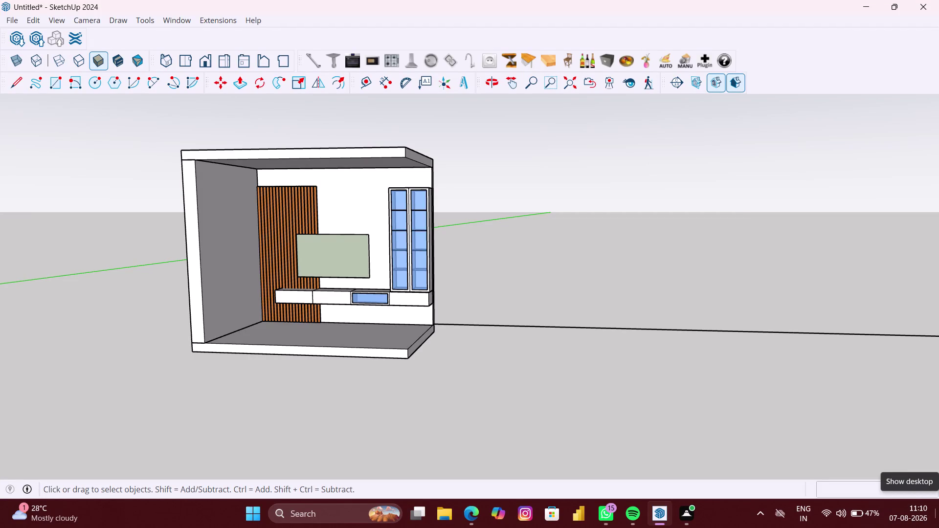
Zoom and orbit the room to face the TV wall up close.
scroll(up, 3)
scroll(up, 3)
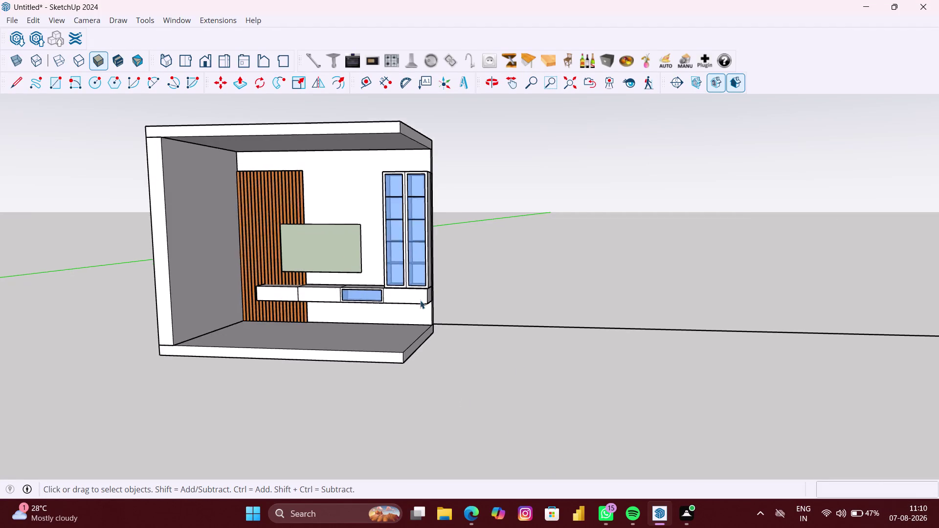
scroll(up, 3)
middle_drag(273, 263, 333, 310)
scroll(up, 3)
middle_drag(273, 186, 271, 172)
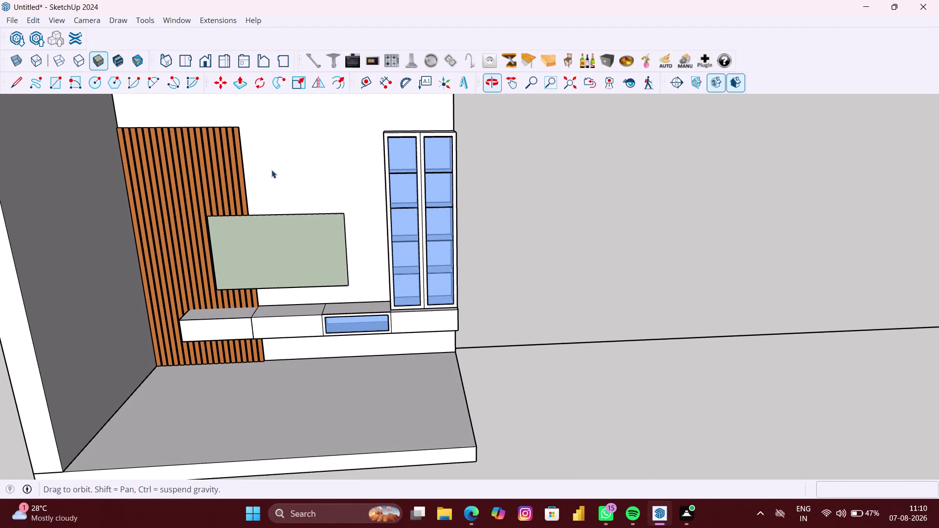
middle_drag(272, 172, 271, 171)
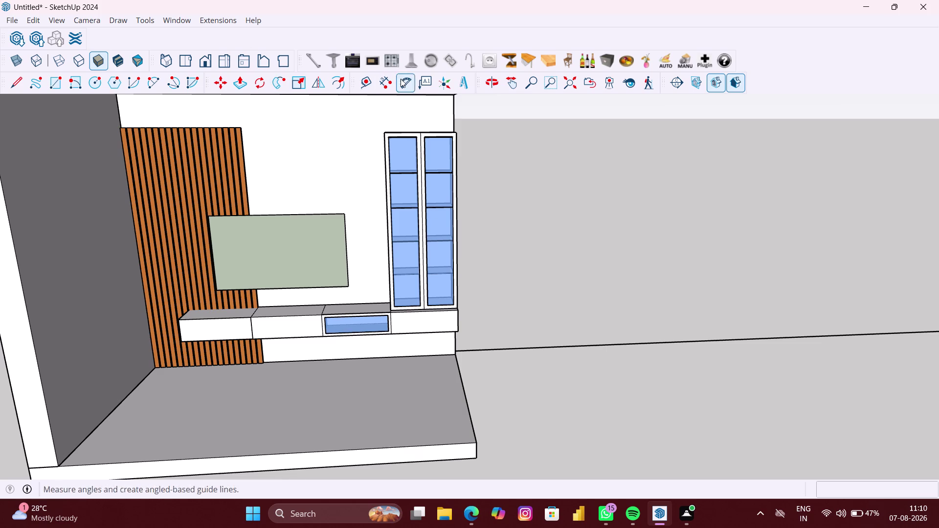
Start a Tape Measure guide from the slat panel's top edge, then cancel it.
click(360, 83)
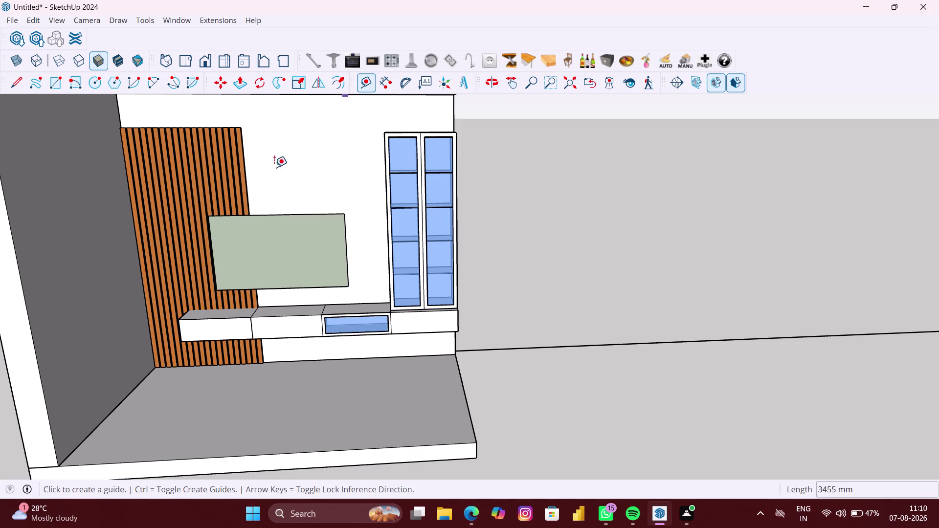
scroll(up, 3)
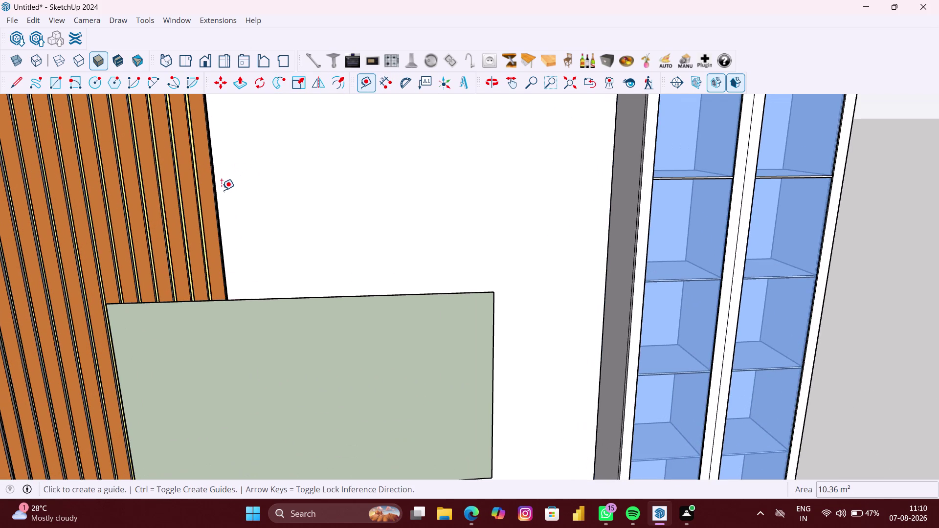
scroll(up, 3)
middle_drag(219, 192, 240, 198)
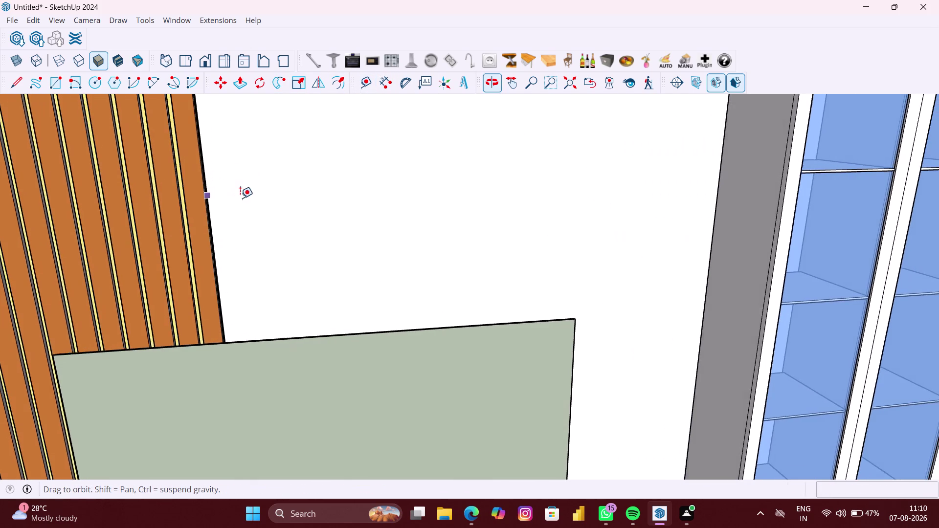
scroll(up, 3)
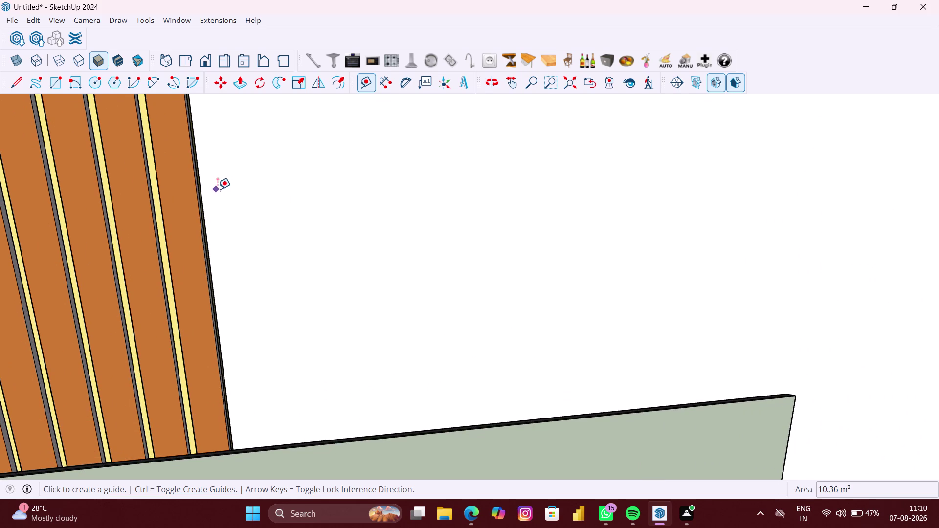
click(223, 190)
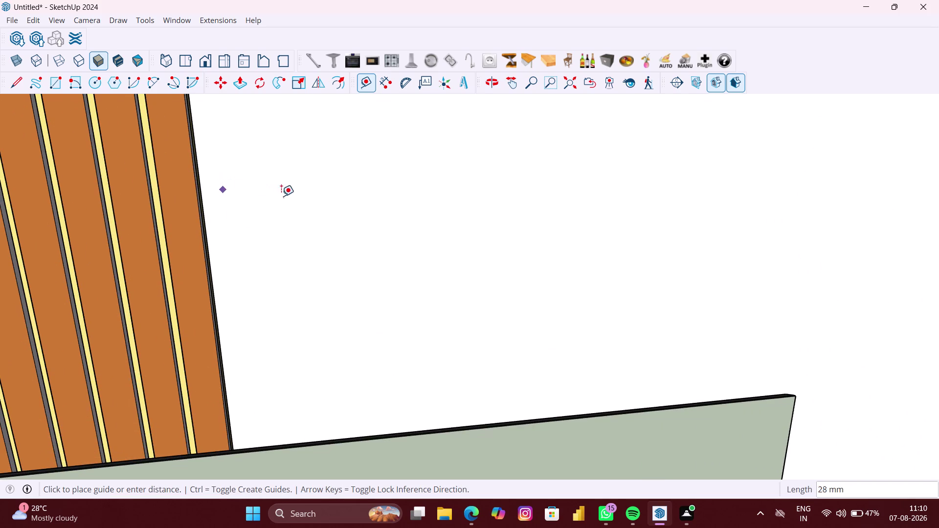
key(Escape)
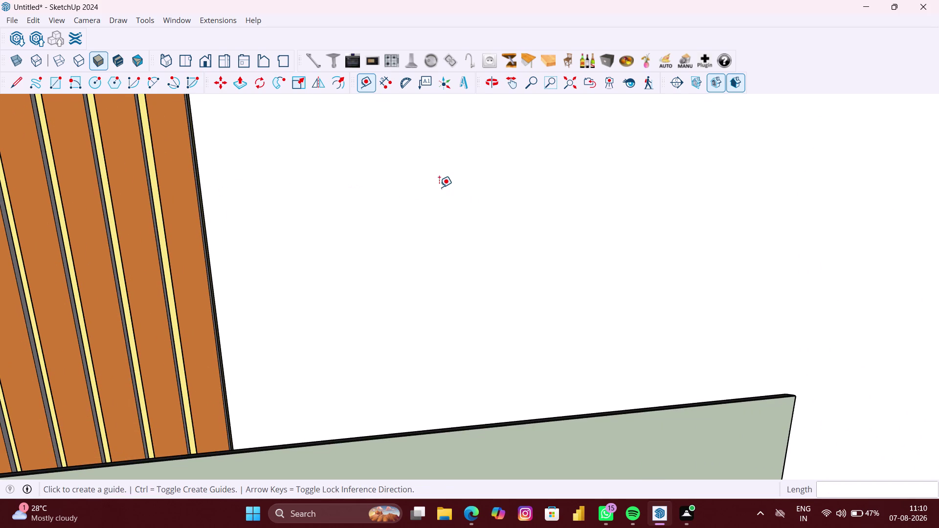
Pick the Line tool, orbit to the slat panel and cabinet, then return to Select.
key(l)
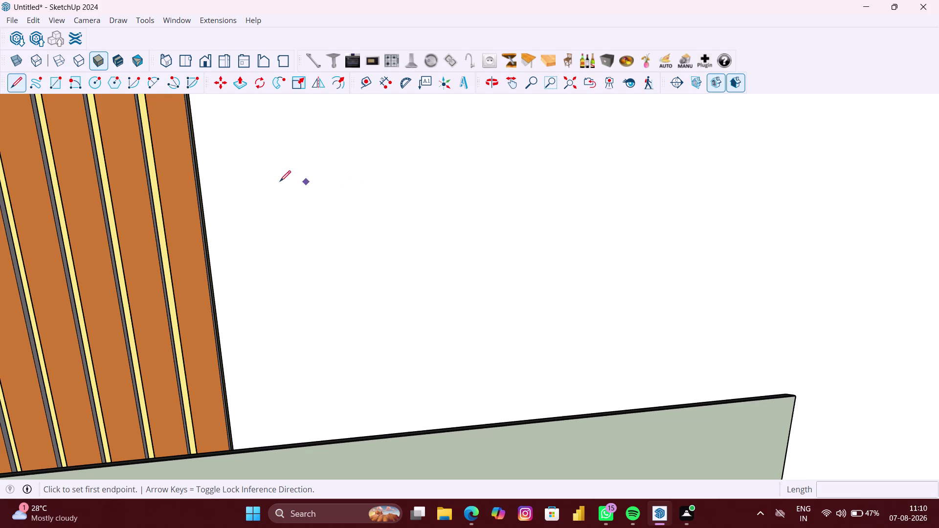
scroll(down, 3)
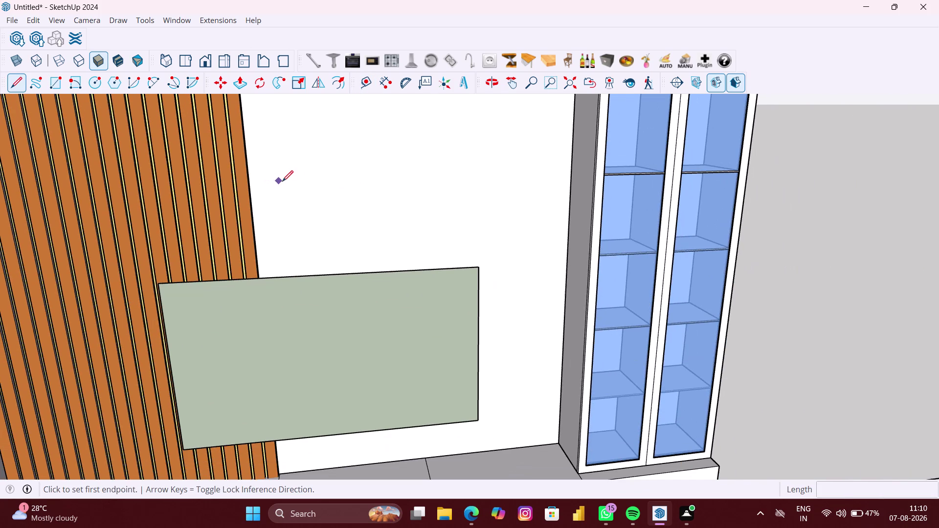
middle_drag(283, 181, 281, 255)
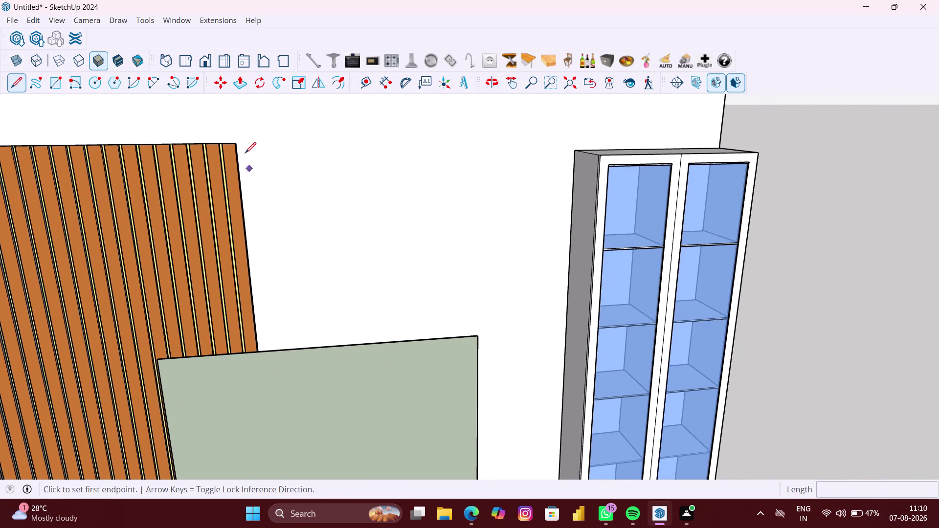
key(space)
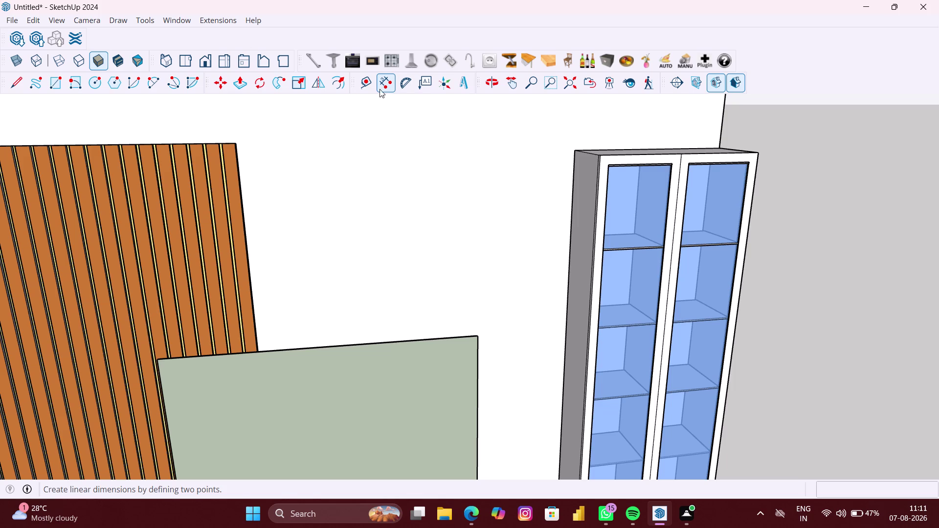
Place a guide 4 mm off the slat panel's right edge.
click(366, 87)
scroll(up, 3)
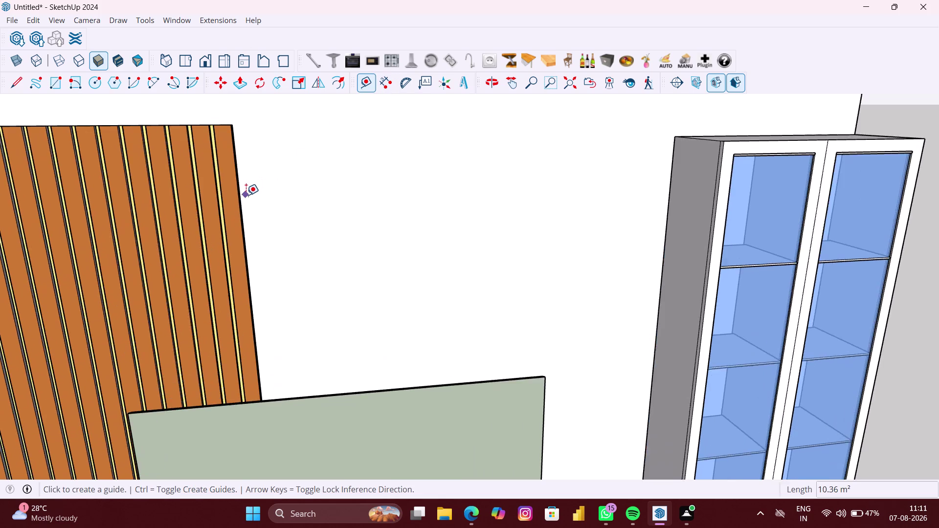
scroll(up, 3)
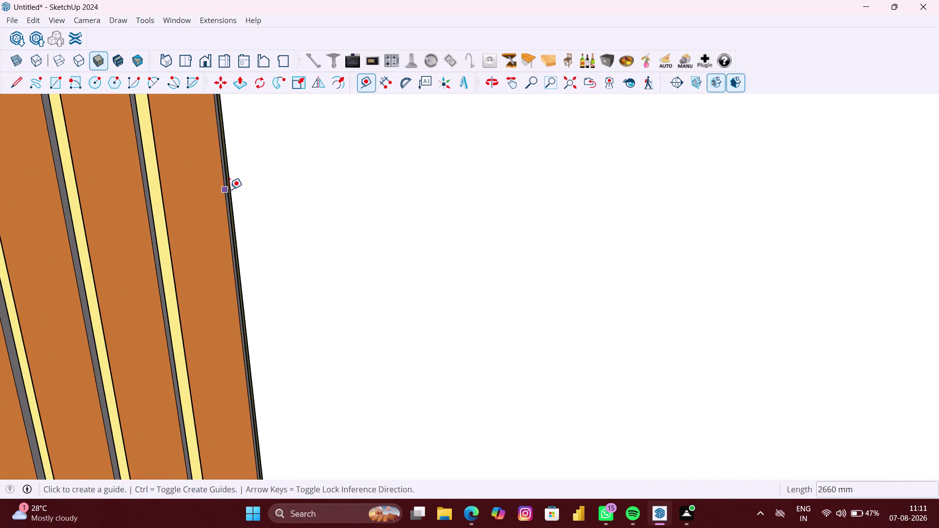
scroll(up, 3)
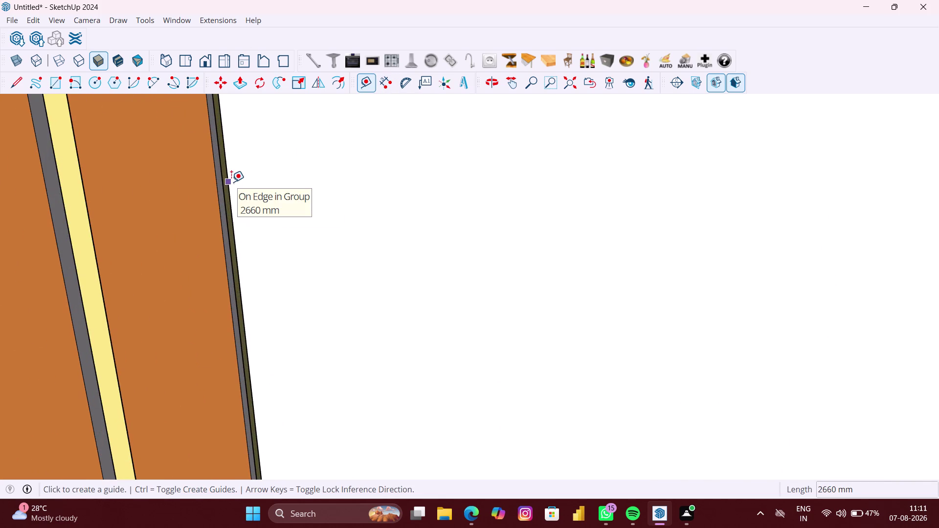
click(232, 182)
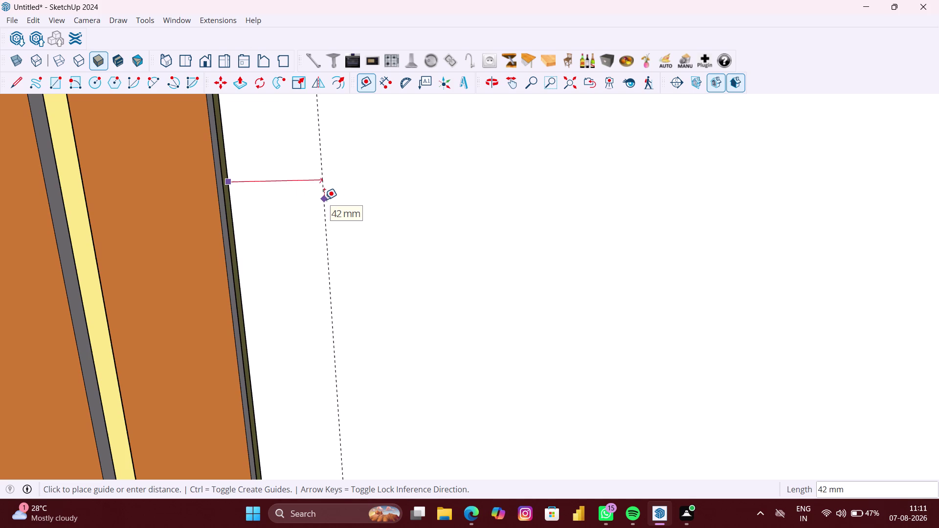
key(4)
text(MM)
key(Return)
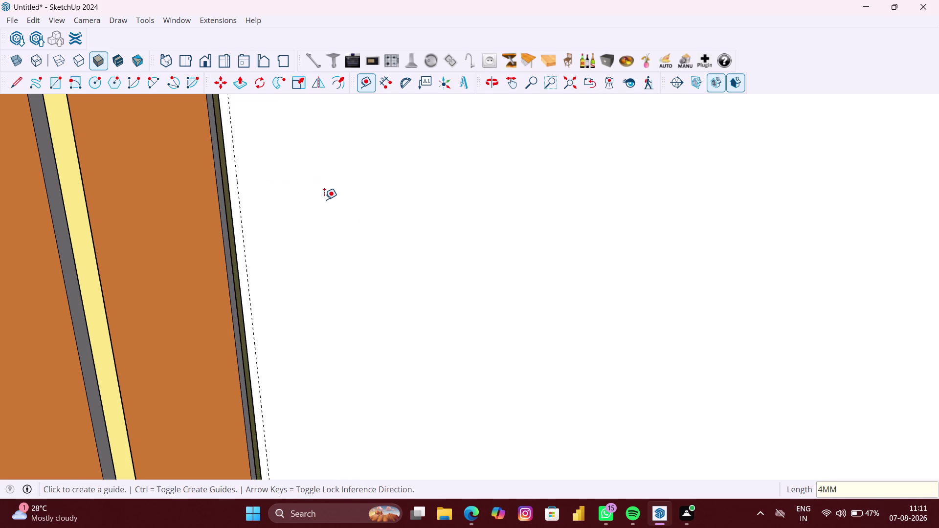
Add a second guide 4 mm beyond the first one.
scroll(up, 3)
scroll(up, 3)
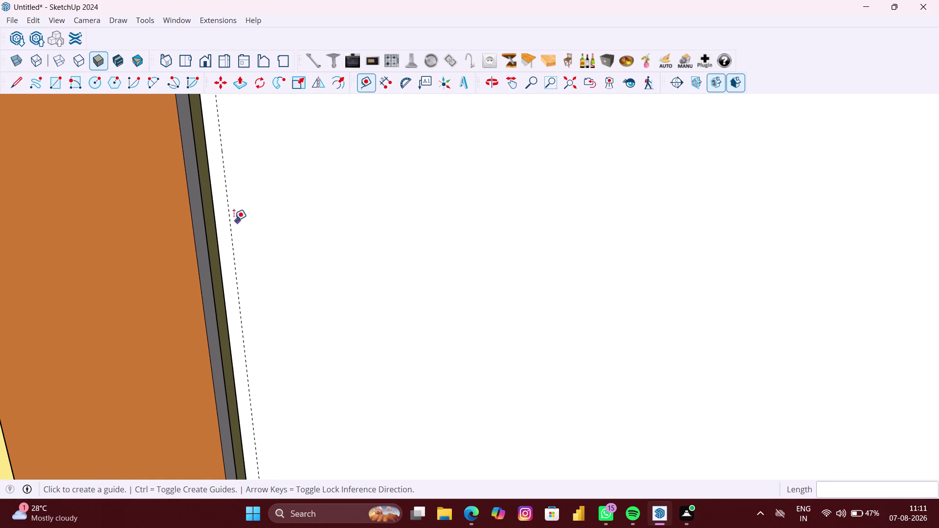
click(230, 218)
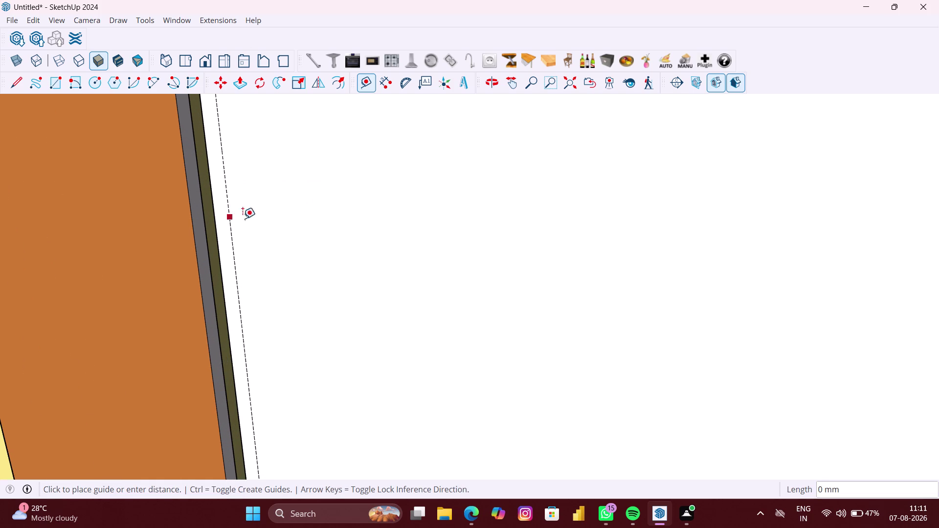
key(4)
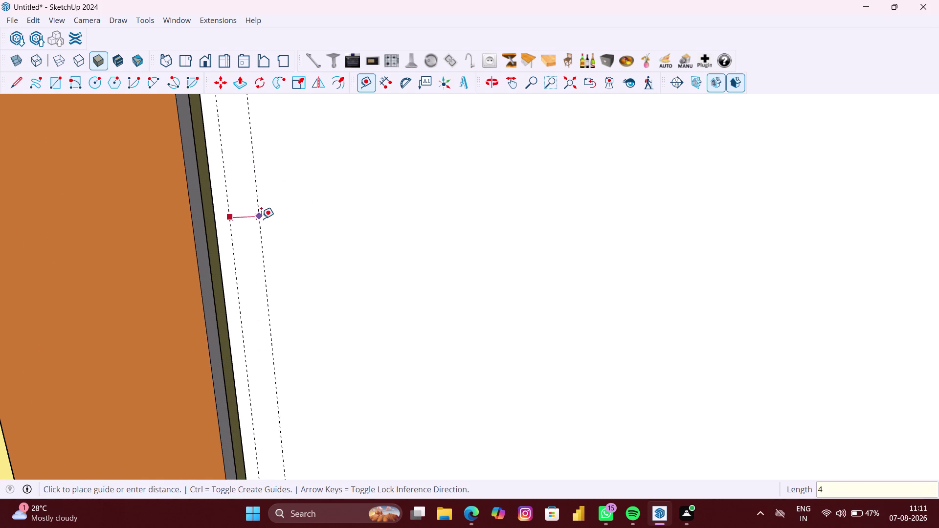
text(MM)
key(Return)
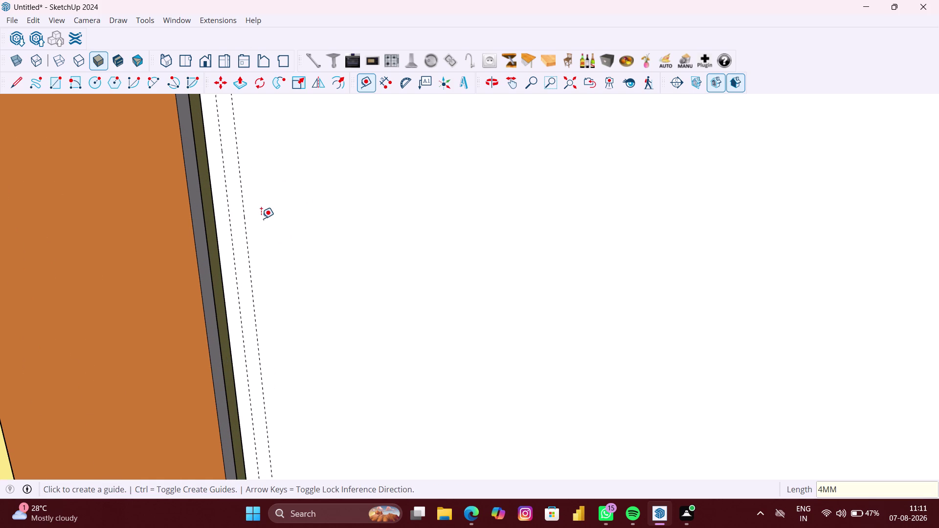
Cancel a stray guide, then add a third guide 4 mm from the second.
scroll(up, 3)
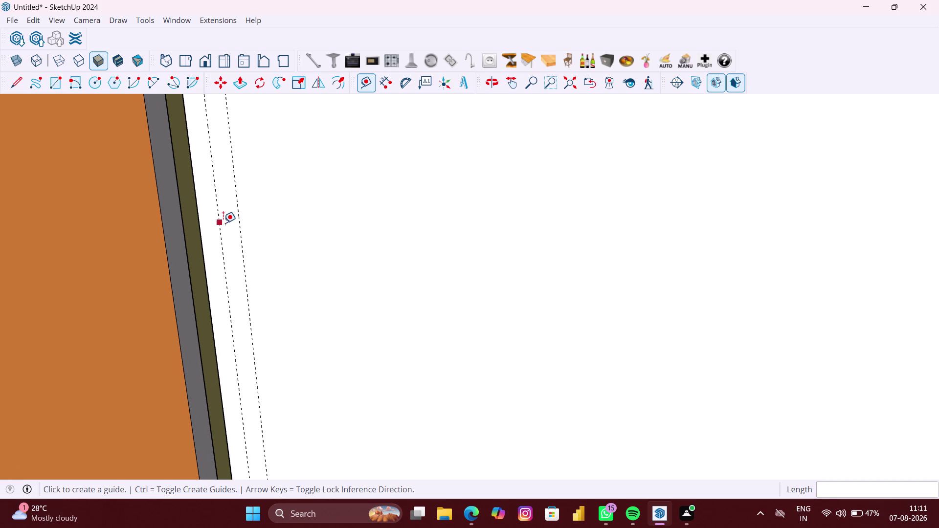
click(240, 222)
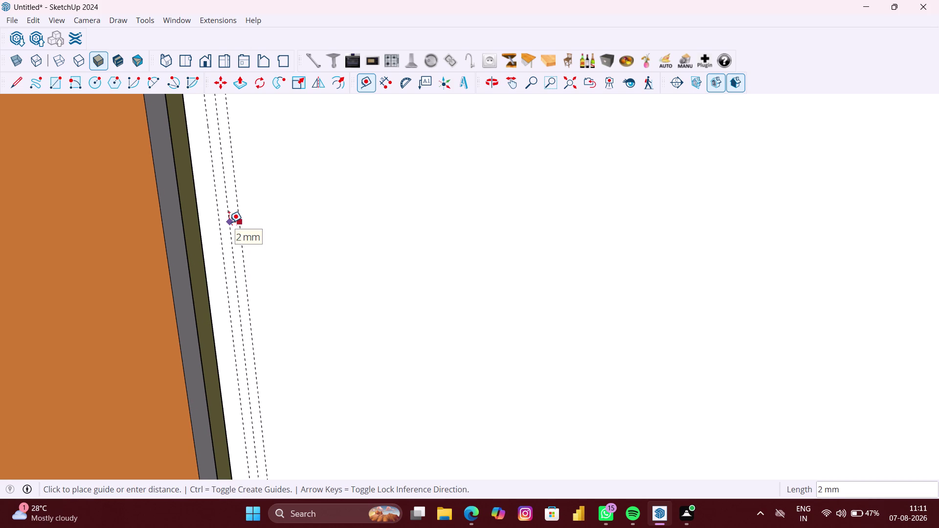
key(Escape)
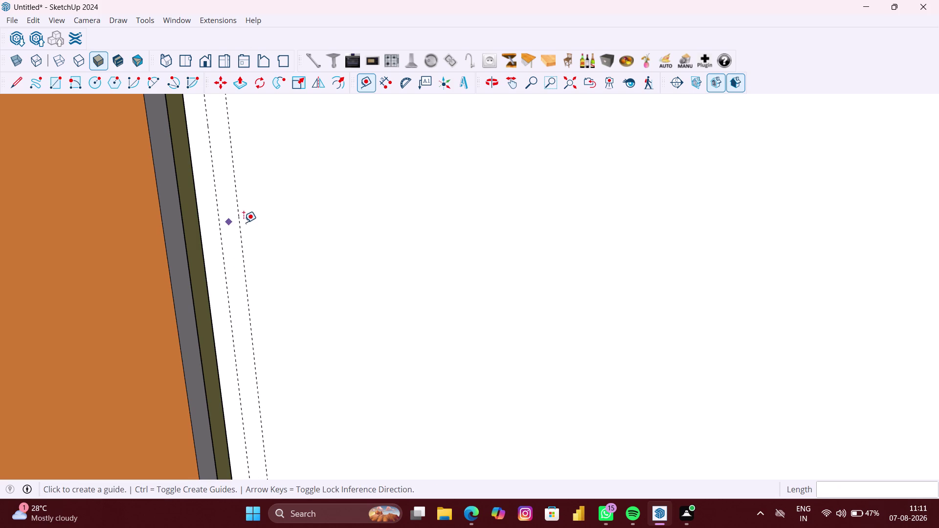
scroll(up, 3)
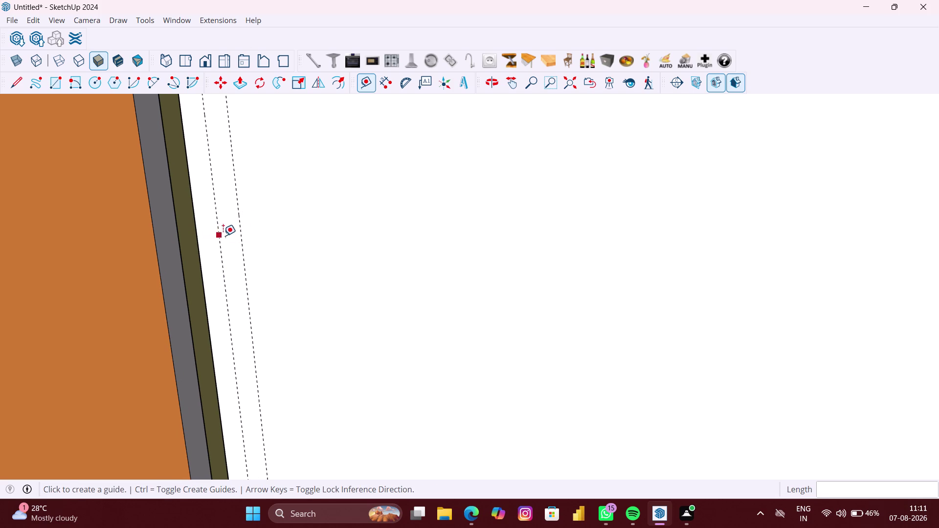
click(239, 236)
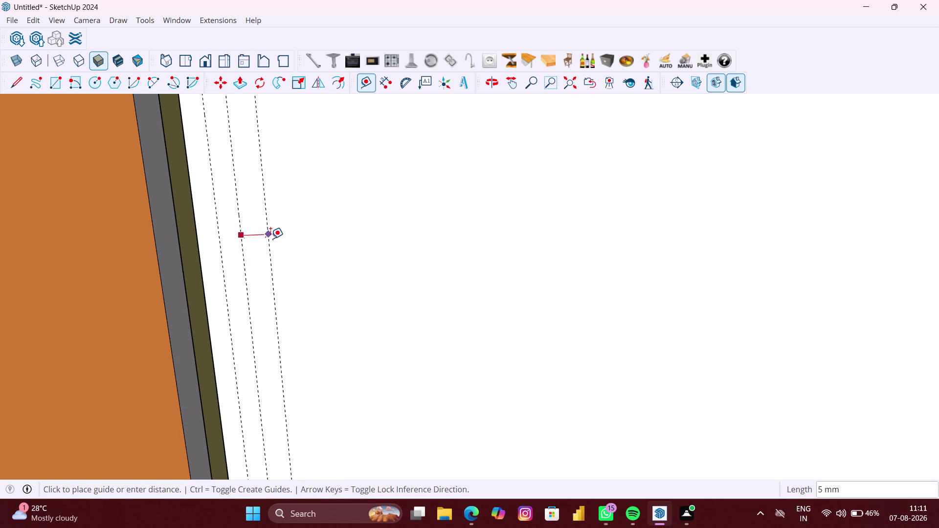
key(4)
text(MM)
key(Return)
Zoom out to show the slats and new guides, then start another guide from the panel edge.
scroll(down, 3)
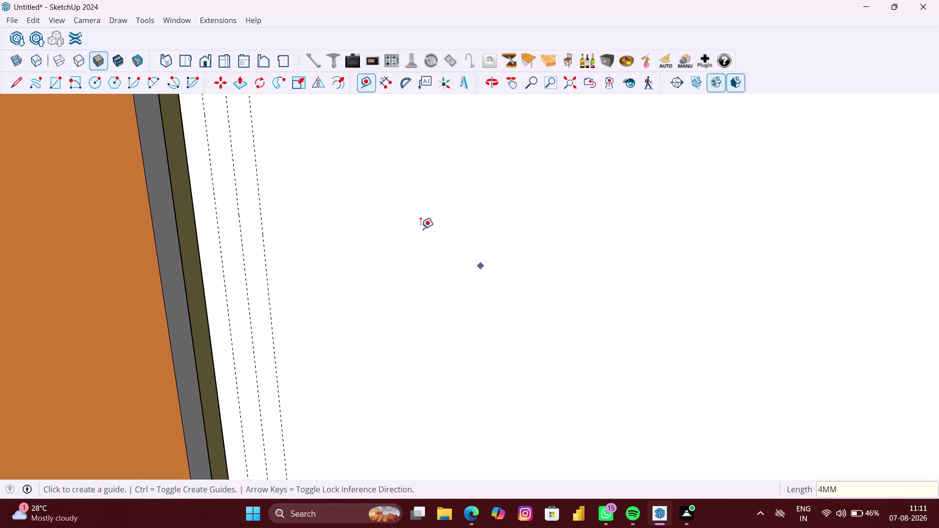
scroll(down, 3)
scroll(down, 3)
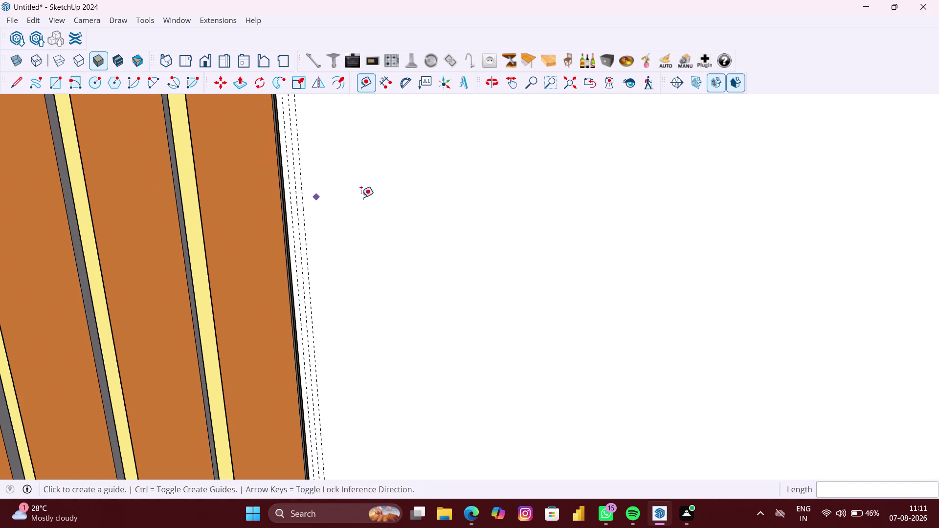
middle_drag(363, 197, 363, 334)
scroll(down, 3)
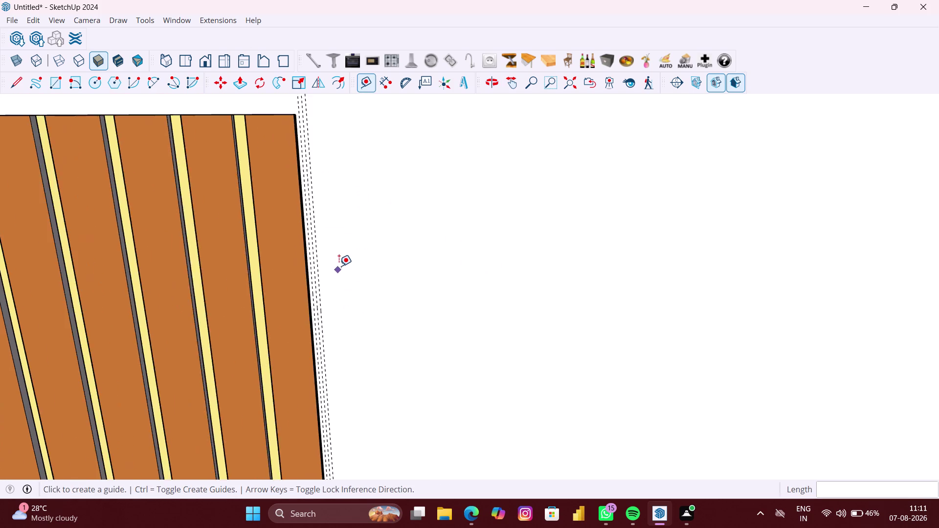
scroll(up, 3)
scroll(up, 3)
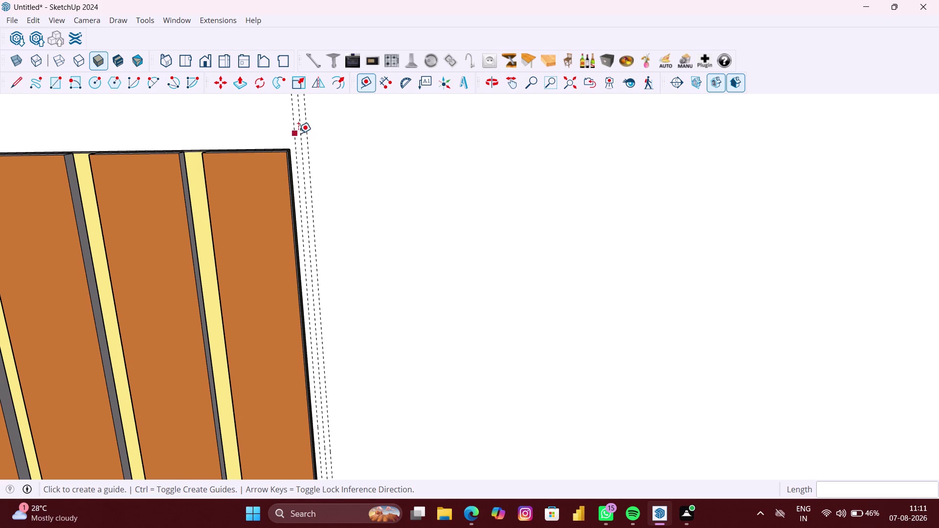
click(298, 134)
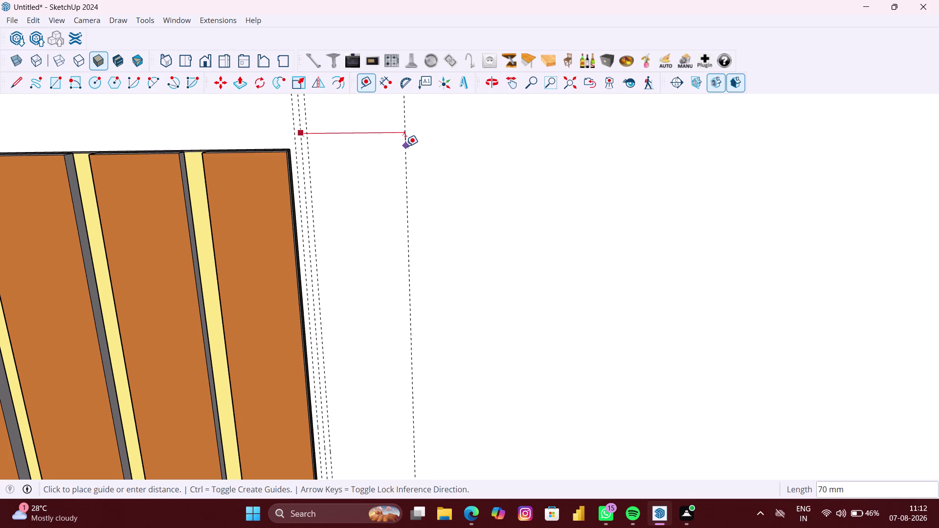
Set the guide 300 mm out from the slatted panel.
text(300MM)
key(Return)
scroll(down, 3)
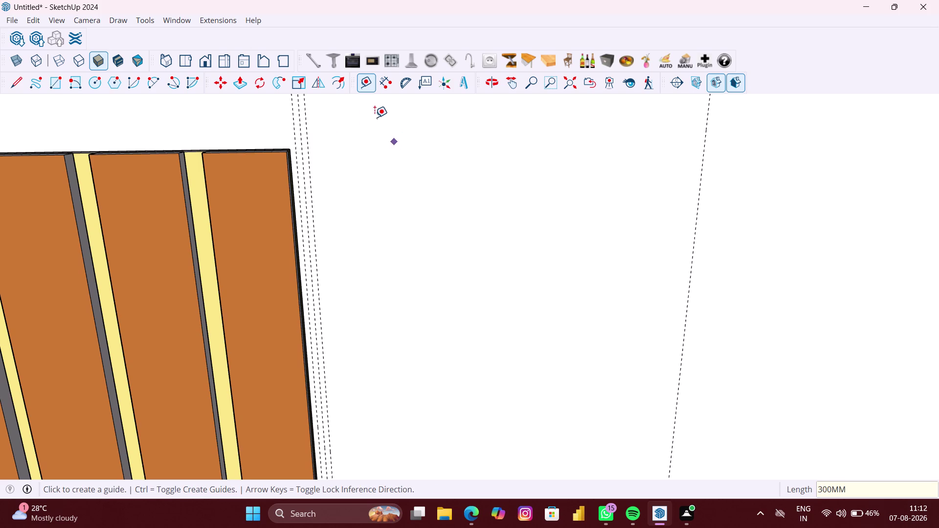
scroll(down, 3)
scroll(down, 3)
scroll(down, 3)
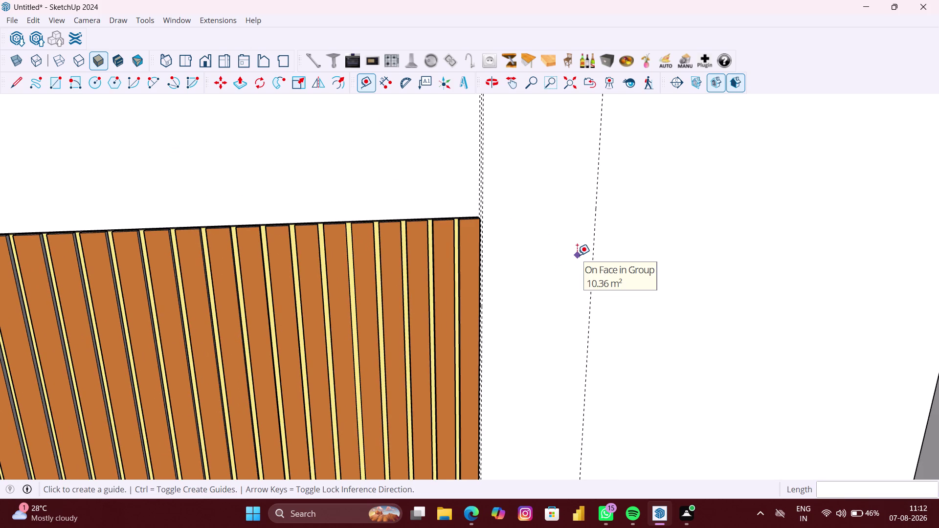
Add two more guides, each 15 mm beyond the last.
click(598, 207)
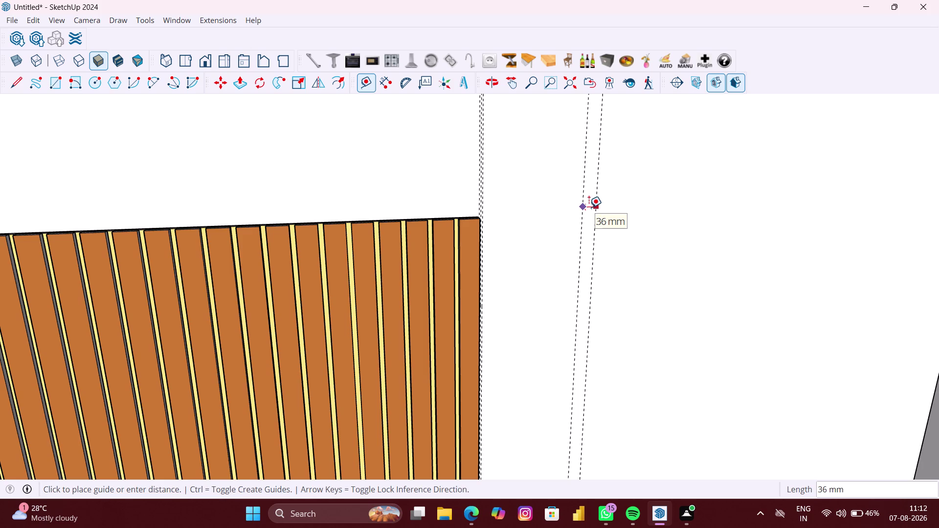
text(15)
text(MM)
key(Return)
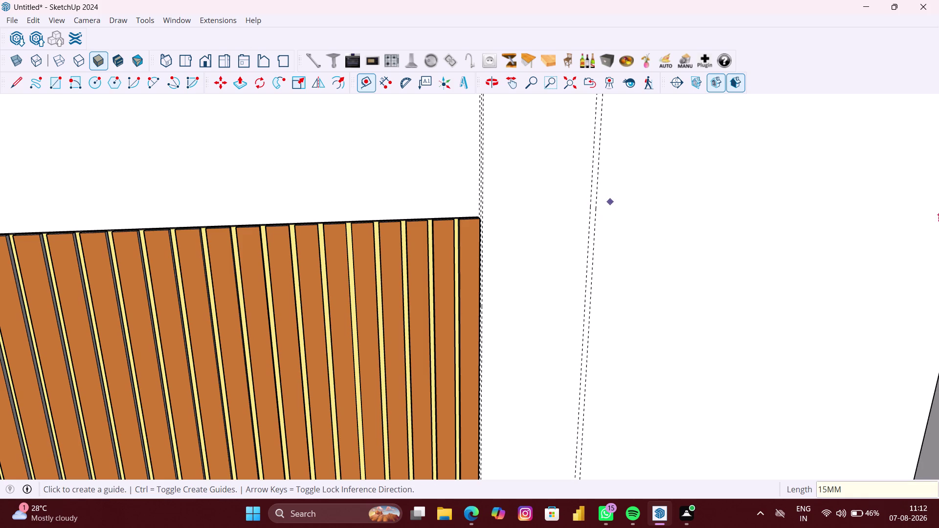
scroll(up, 3)
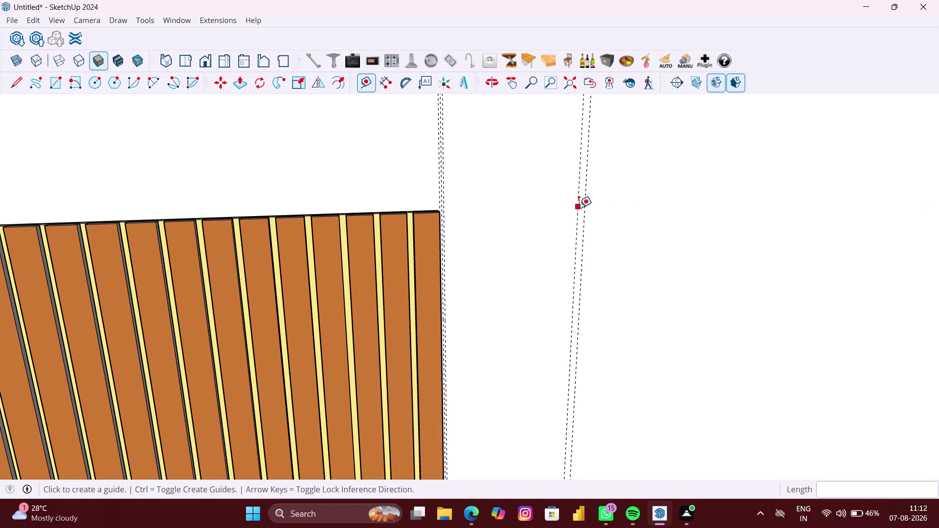
click(587, 209)
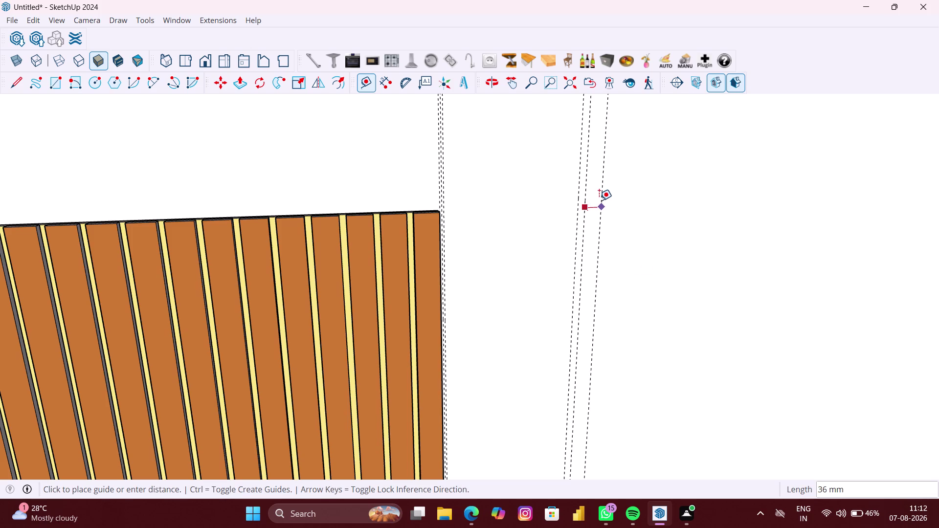
text(15)
text(MM)
key(Return)
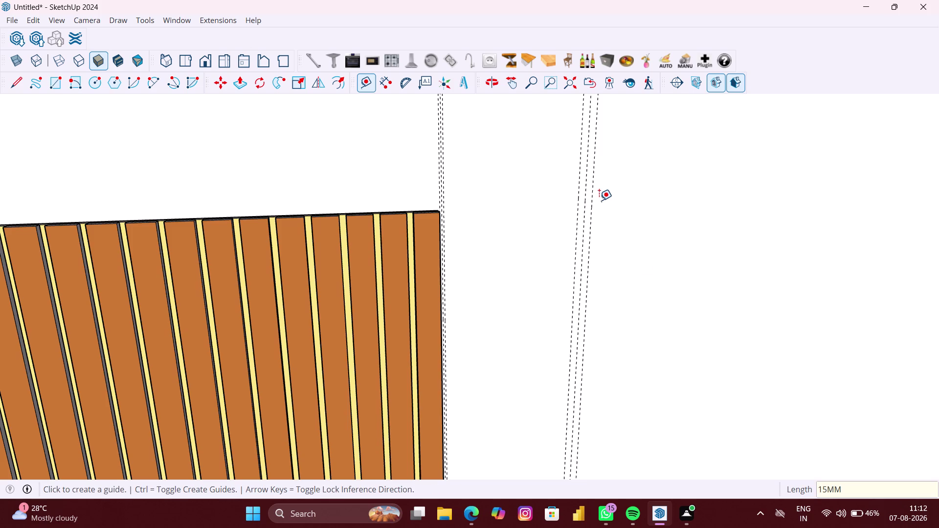
Place a guide 700 mm from the latest guide line.
click(584, 196)
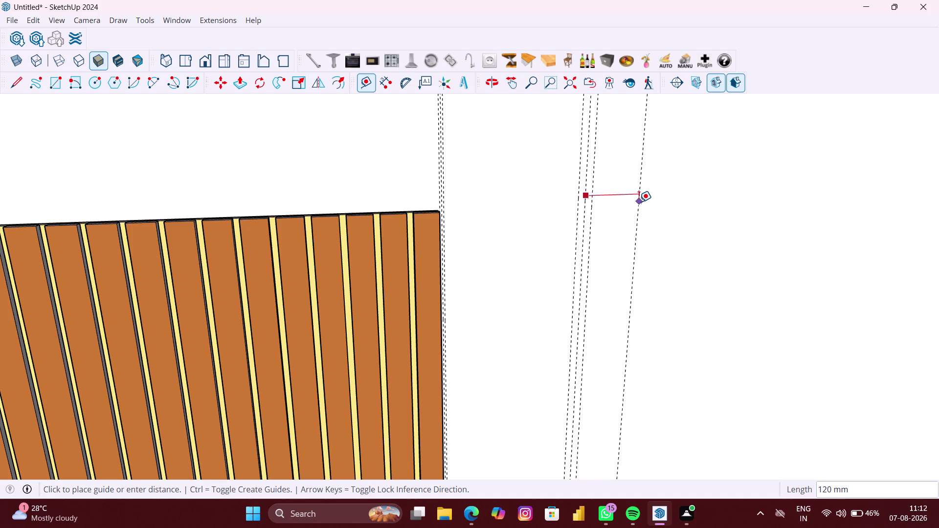
text(70)
text(0)
text(M)
text(M)
key(Return)
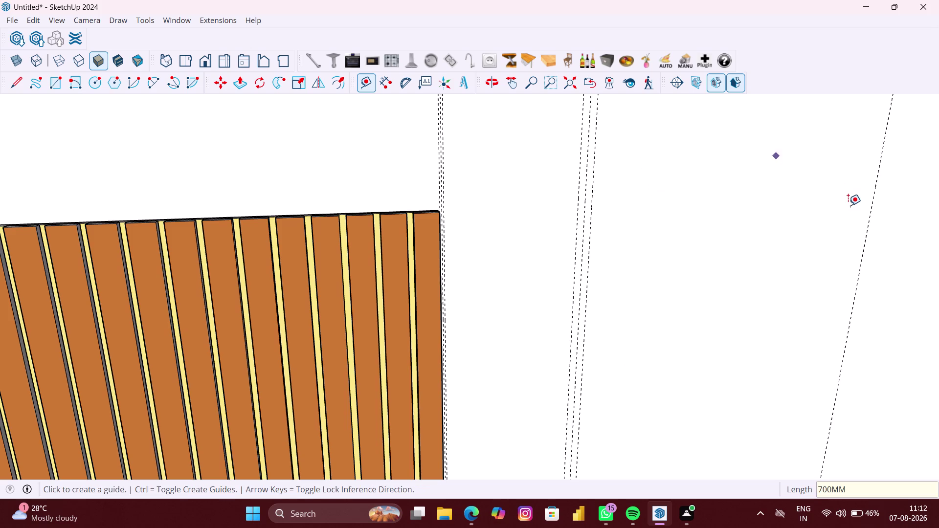
scroll(down, 3)
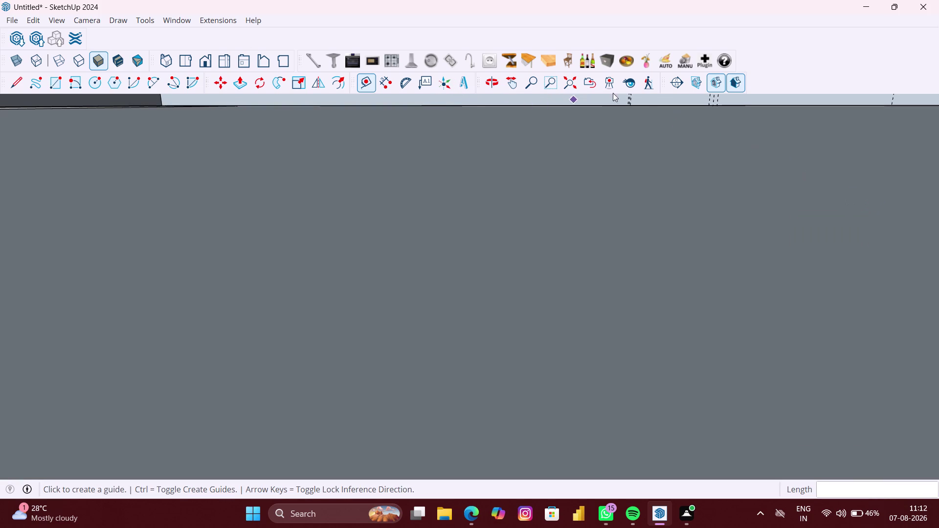
Orbit, pan and zoom the view back to the room model.
click(569, 85)
middle_drag(600, 178, 576, 143)
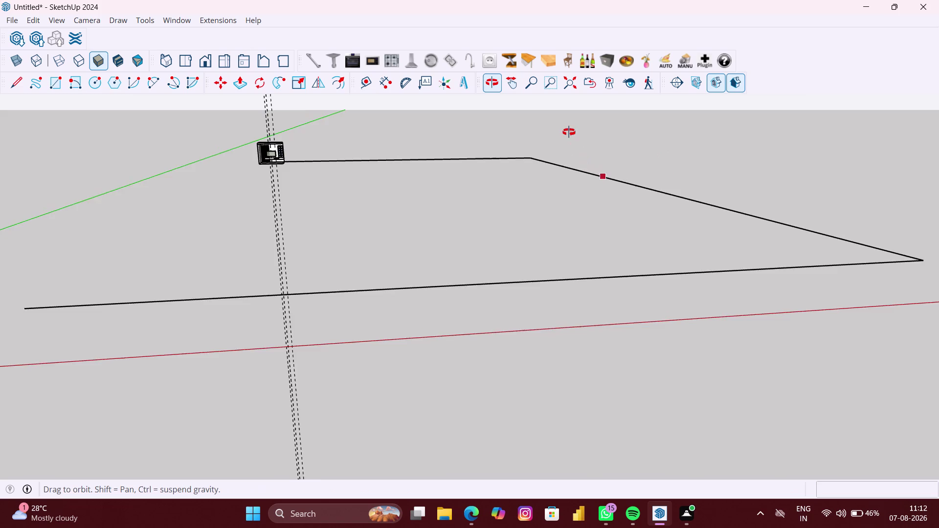
middle_drag(575, 144, 542, 195)
scroll(up, 3)
middle_drag(445, 162, 446, 172)
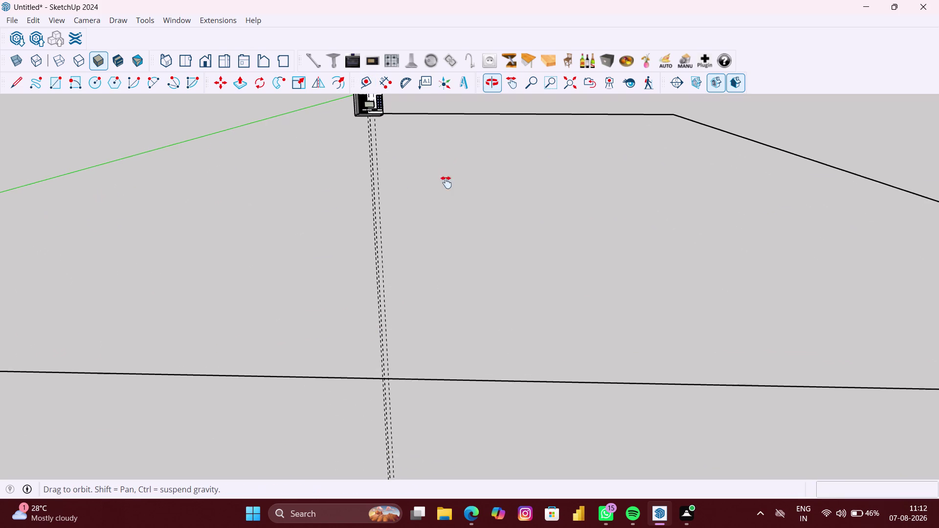
middle_drag(446, 172, 459, 333)
scroll(up, 3)
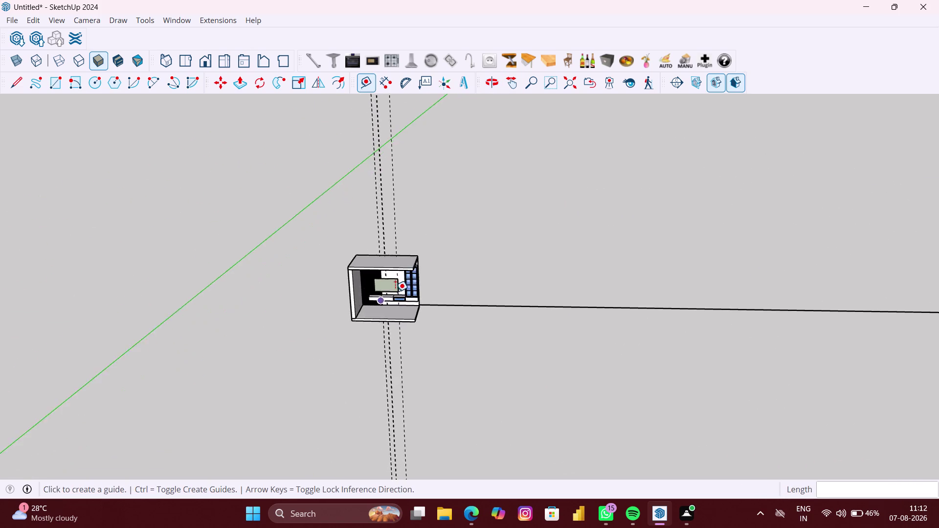
scroll(up, 3)
Orbit toward the TV wall, then box-select and delete some edges.
middle_drag(425, 281, 433, 283)
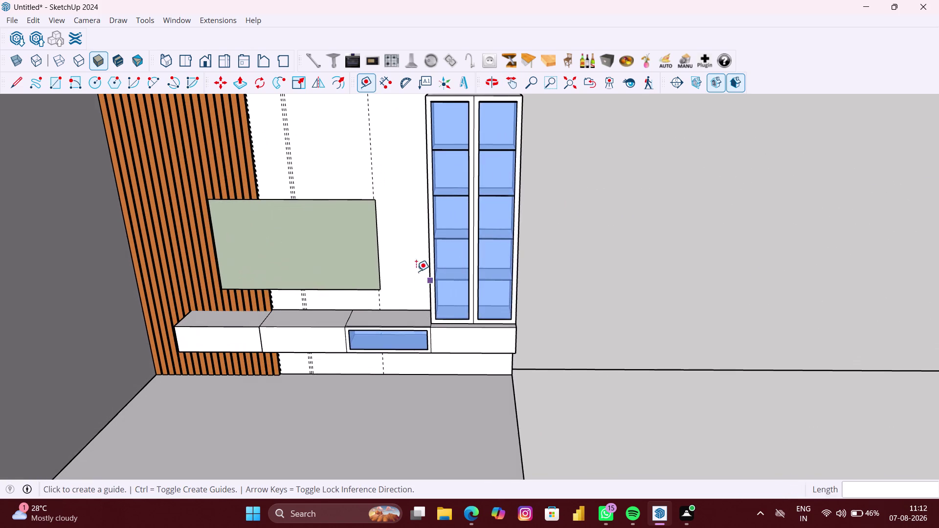
scroll(up, 3)
scroll(down, 3)
key(space)
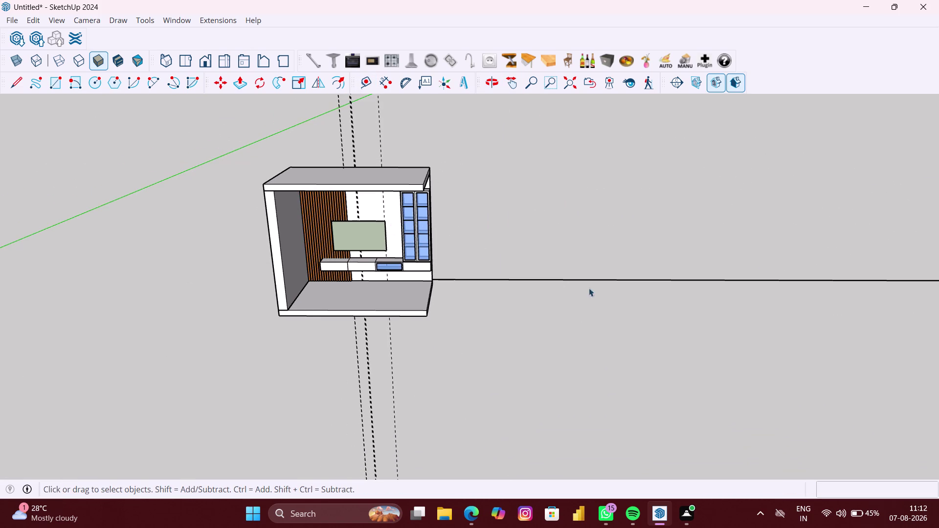
drag(627, 305, 594, 261)
key(Delete)
Move to the axes origin and delete the stray triangle lines there.
scroll(down, 3)
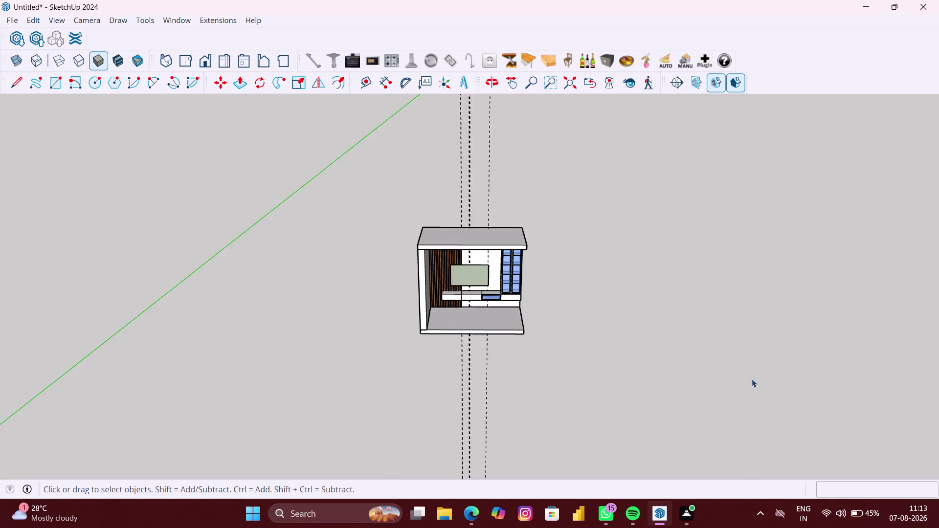
scroll(down, 3)
middle_drag(772, 400, 531, 107)
scroll(up, 3)
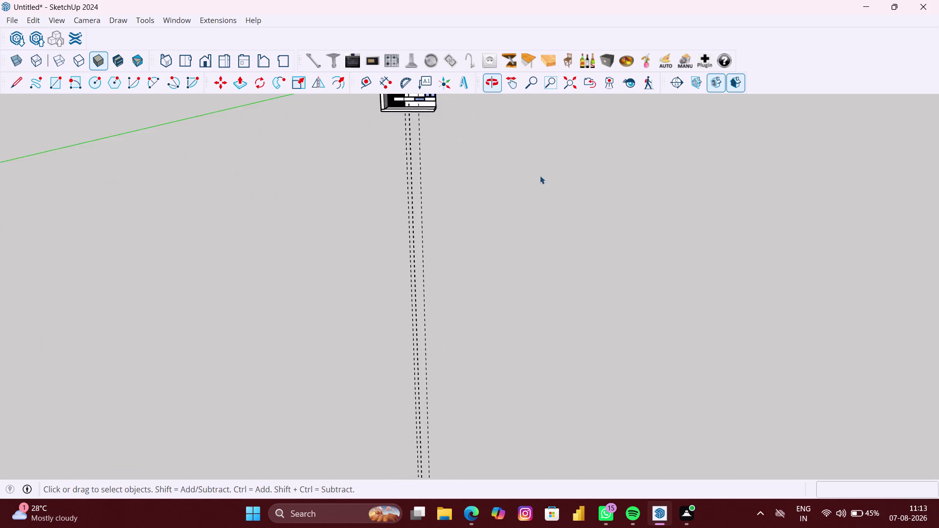
scroll(down, 3)
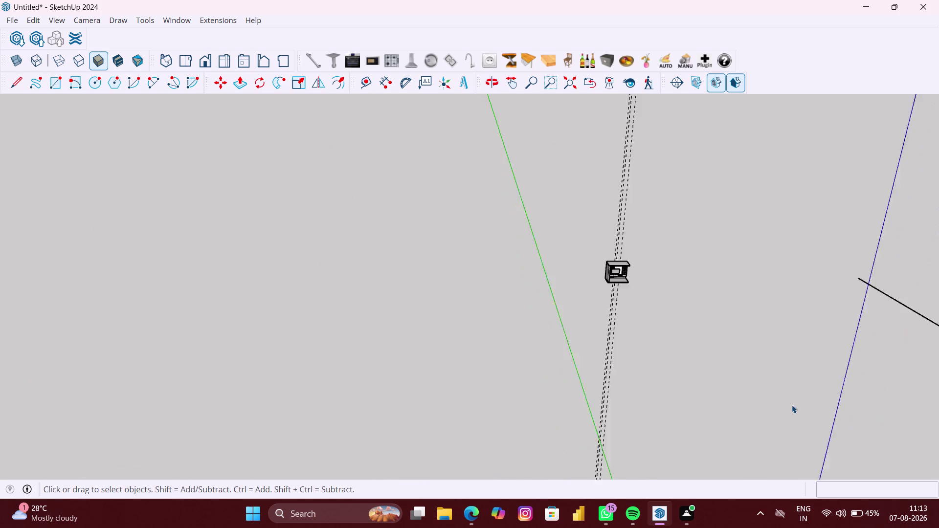
scroll(down, 3)
middle_drag(828, 425, 694, 292)
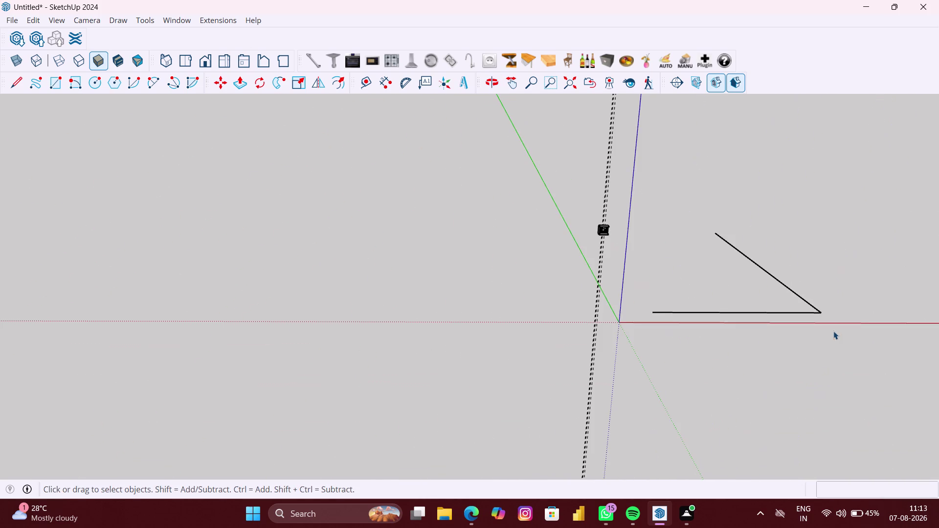
drag(842, 334, 727, 244)
key(Delete)
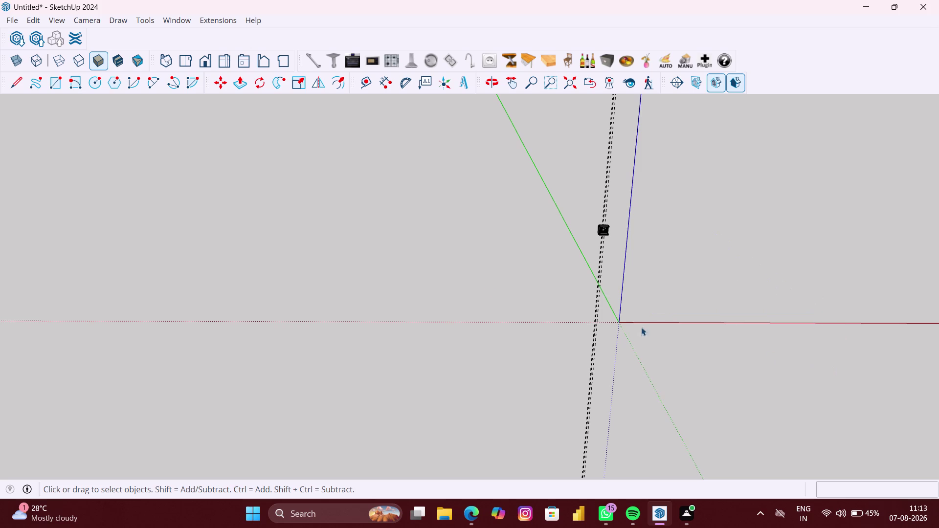
Undo, reselect and delete the stray origin lines, then zoom to fit the model.
scroll(up, 3)
key(ctrl+z)
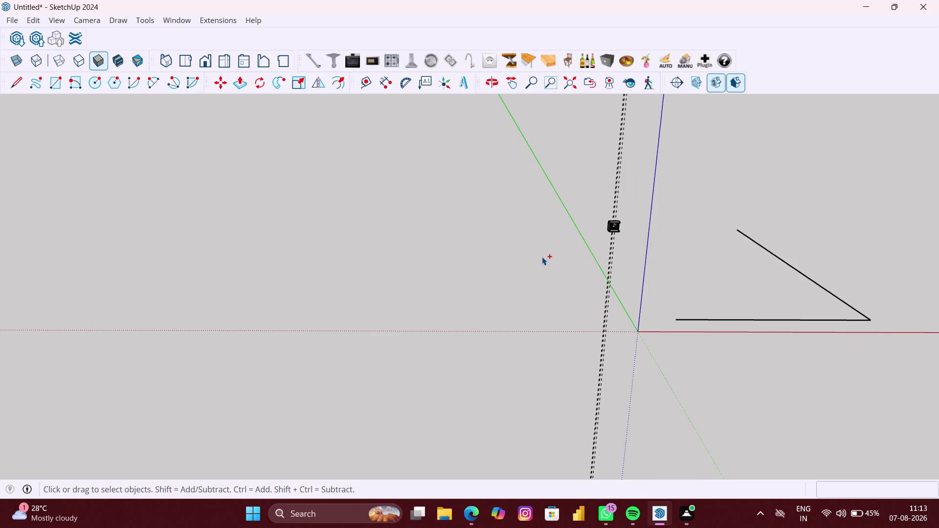
drag(873, 349, 758, 262)
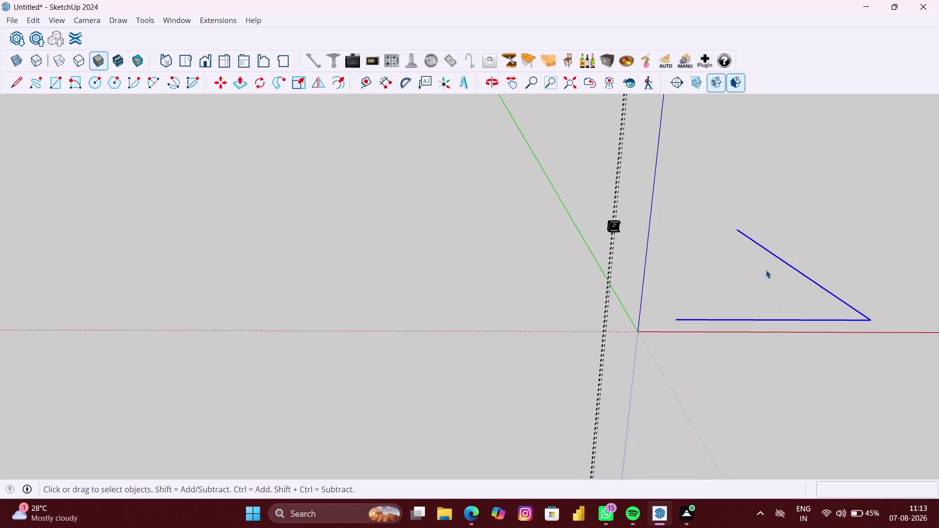
key(Delete)
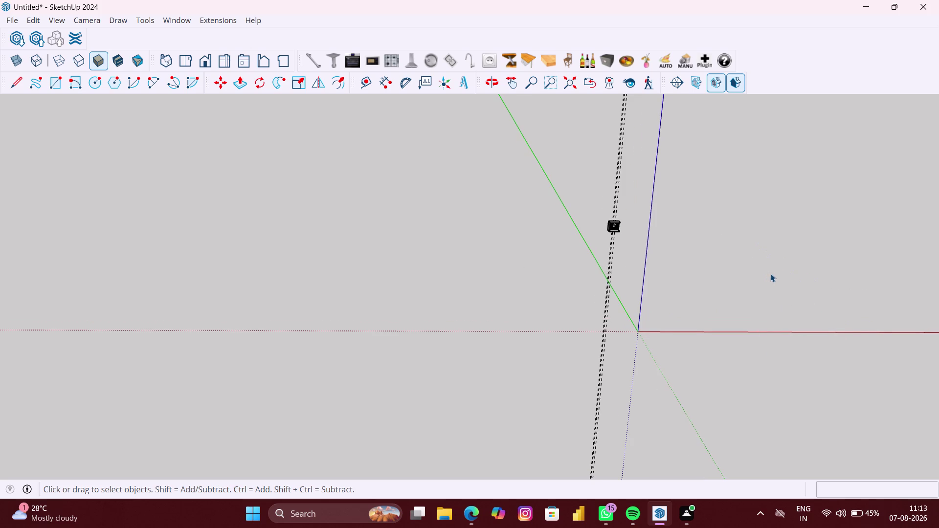
key(shift+z)
Zoom in on the TV and cabinets and set a guide 4 mm off the TV's right edge.
middle_drag(704, 291, 693, 287)
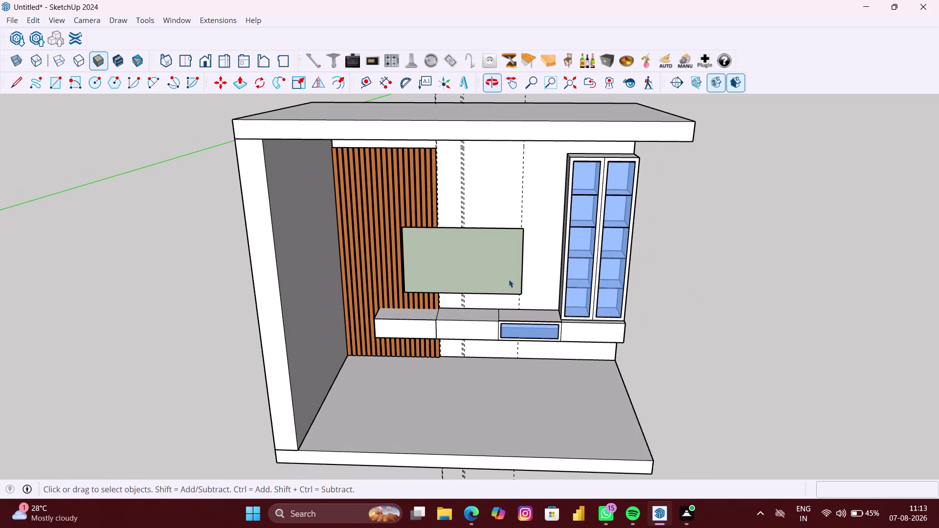
scroll(up, 3)
middle_drag(554, 253, 554, 267)
scroll(up, 3)
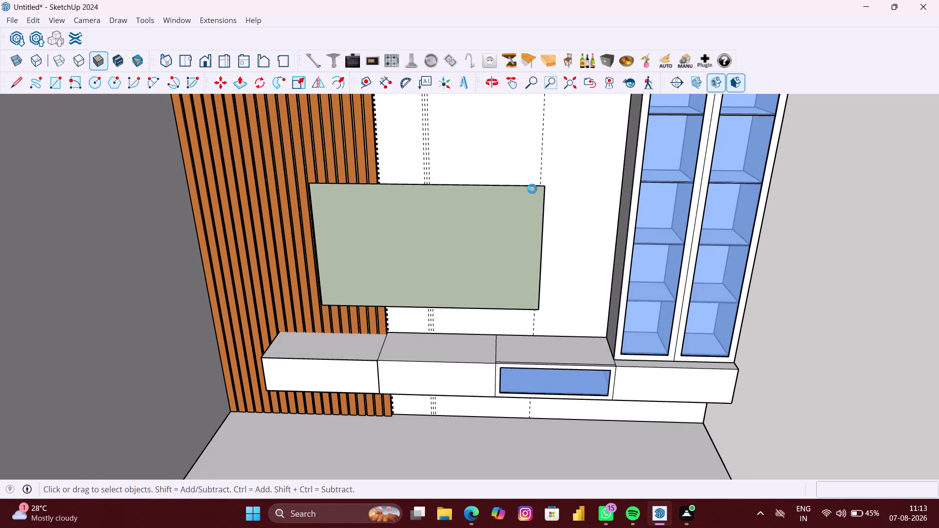
scroll(up, 3)
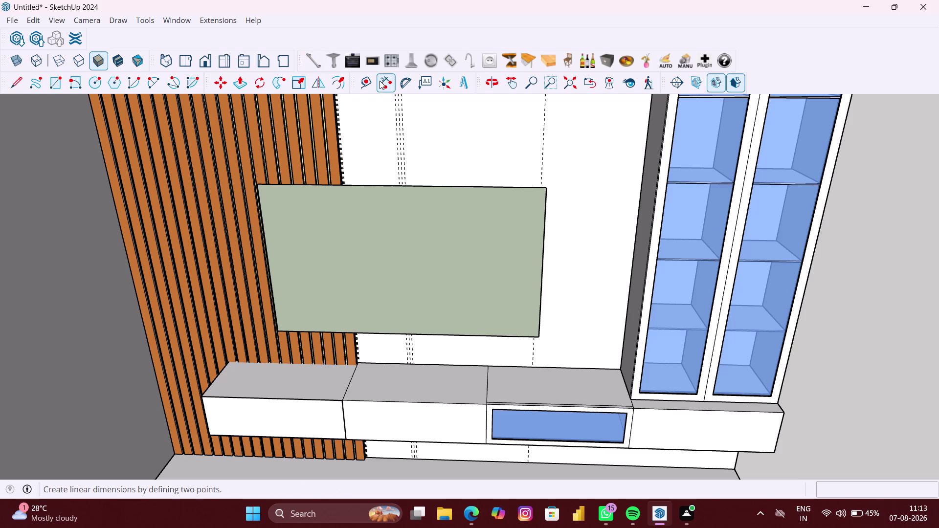
click(367, 82)
scroll(up, 3)
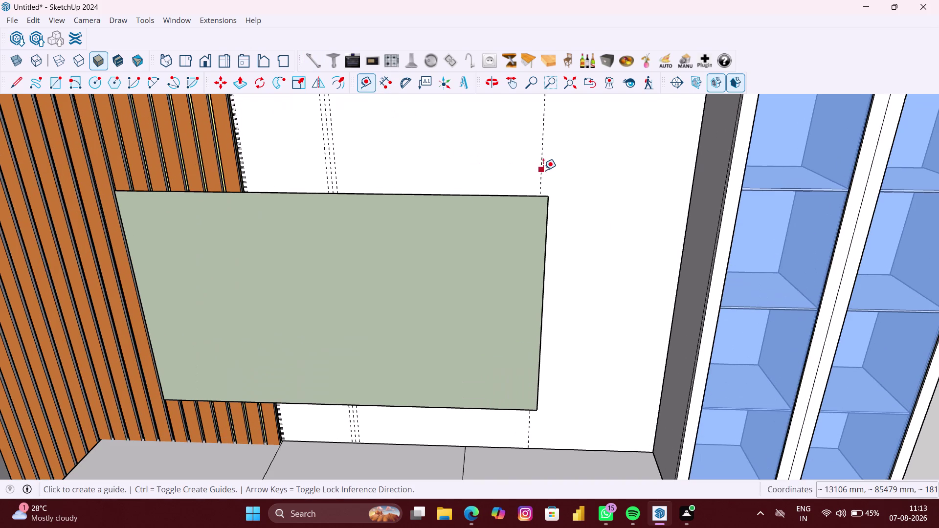
click(543, 170)
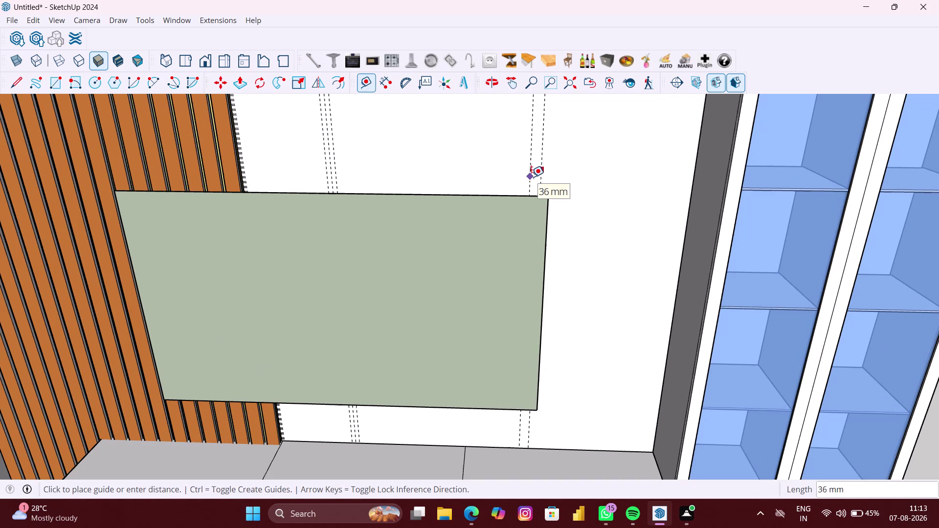
key(4)
text(MM)
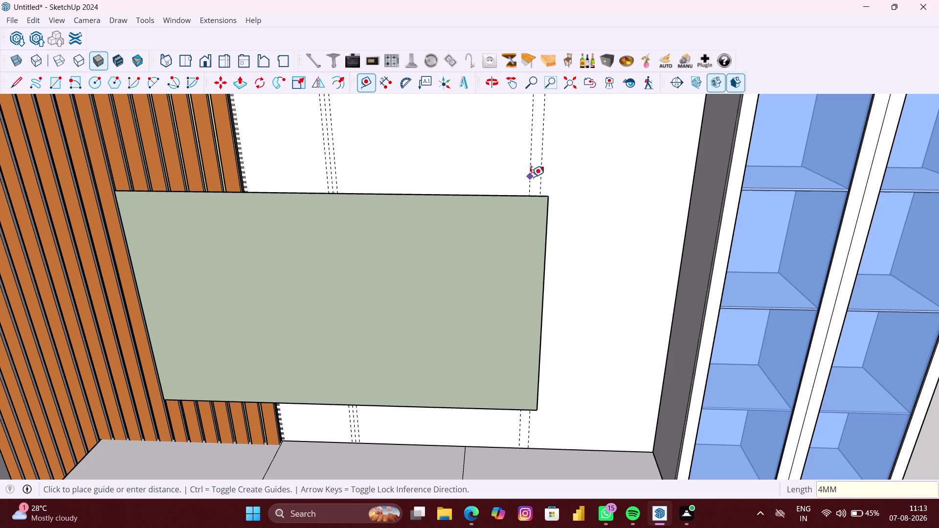
key(Return)
Add another guide 4 mm from the panel's edge.
scroll(up, 3)
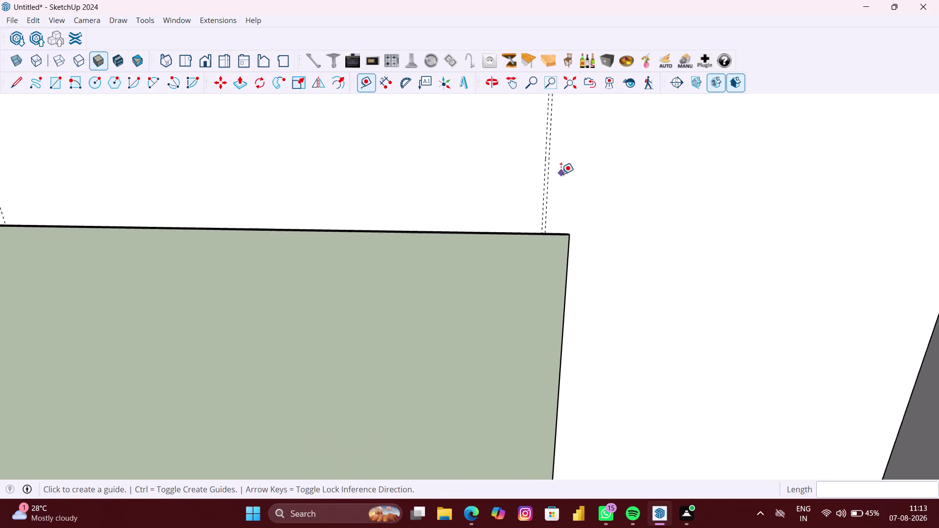
scroll(up, 3)
click(536, 177)
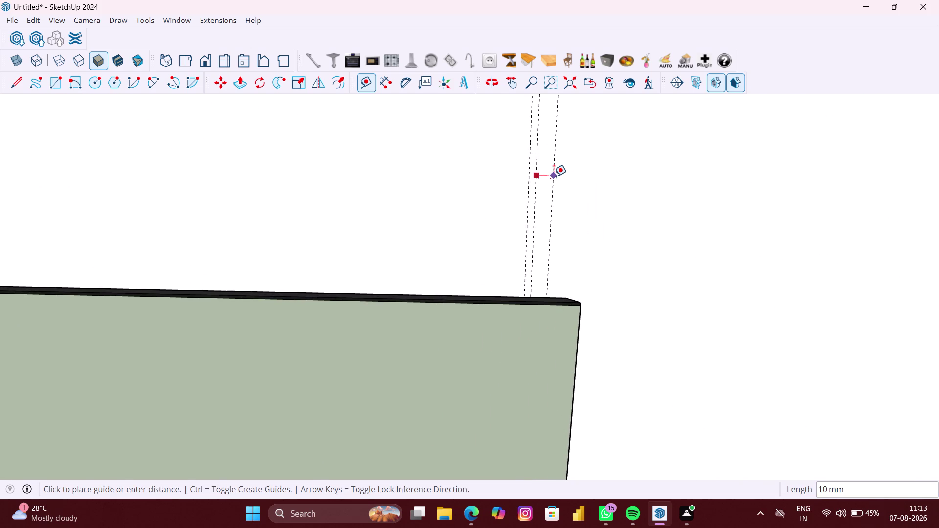
key(4)
text(M)
text(M)
key(Return)
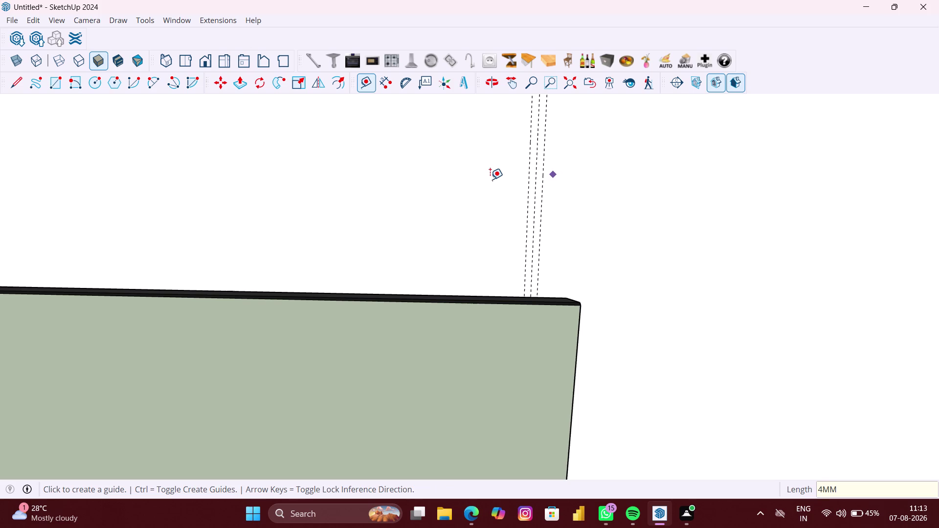
Place a guide 200 mm further to the right.
click(539, 169)
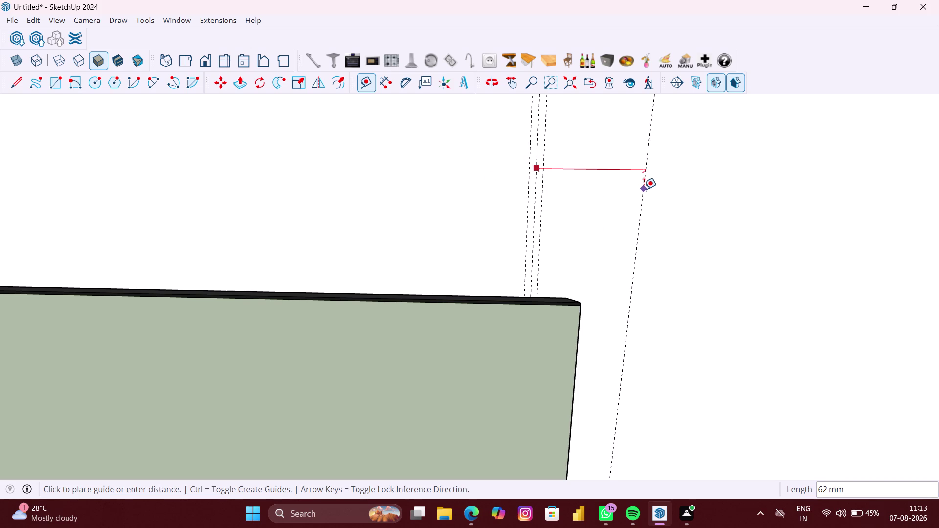
text(200)
text(MM)
key(Return)
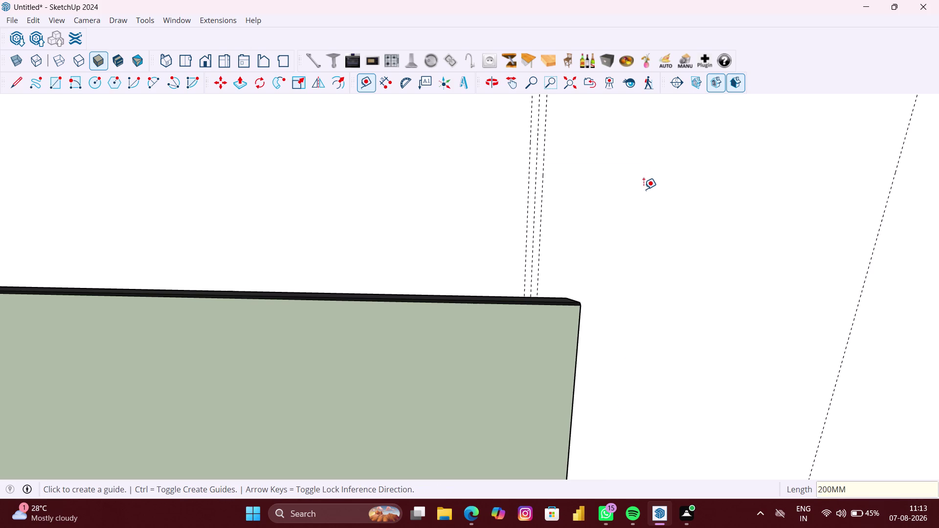
scroll(down, 3)
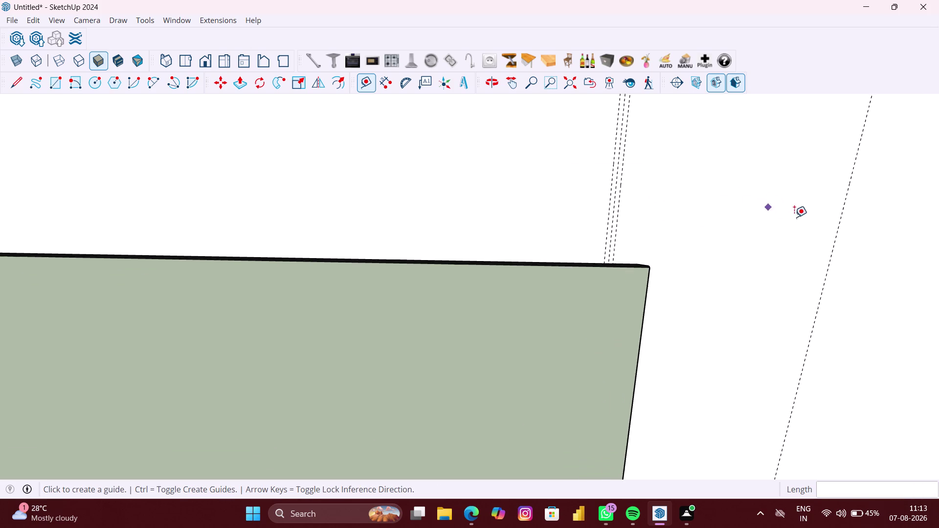
Place a guide 4 mm from the far-right guide.
scroll(down, 3)
click(832, 225)
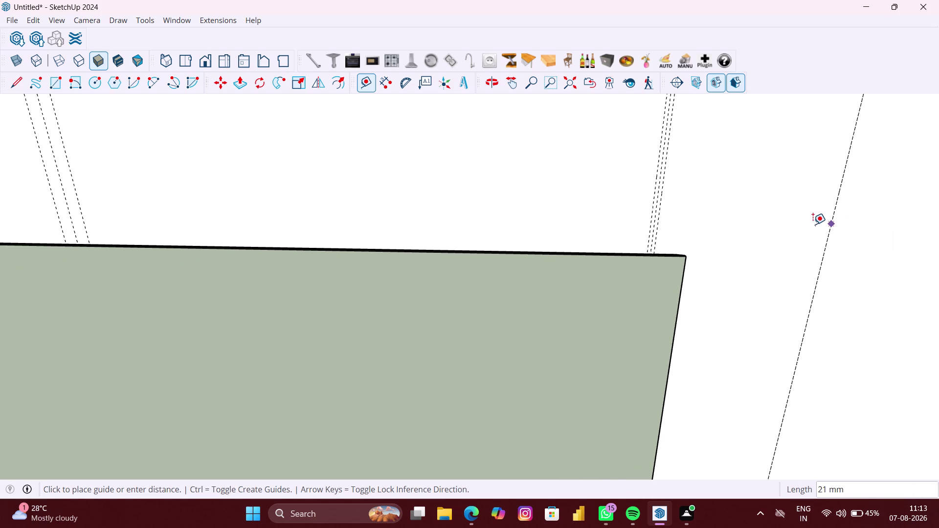
key(4)
text(M)
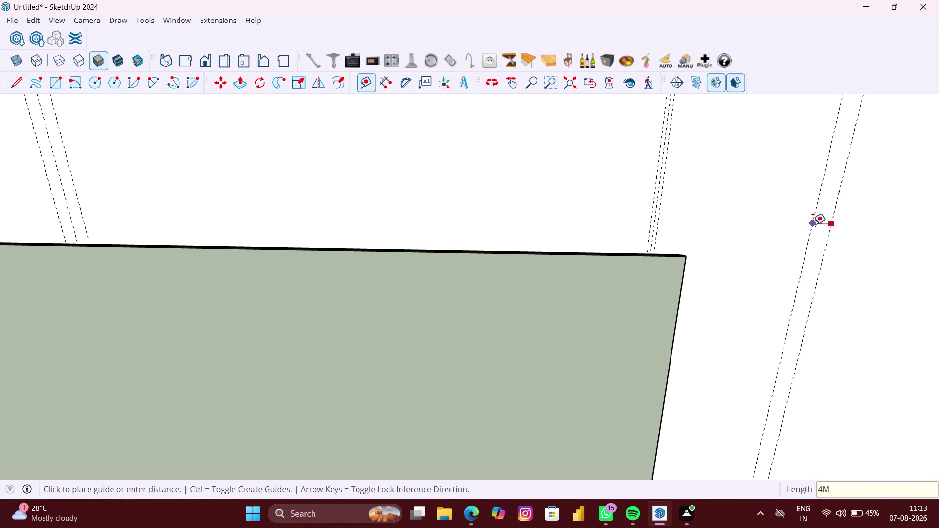
text(M)
key(Return)
Add one more guide 4 mm from the new guide, fixing the mistyped offset.
scroll(up, 3)
scroll(up, 3)
click(823, 220)
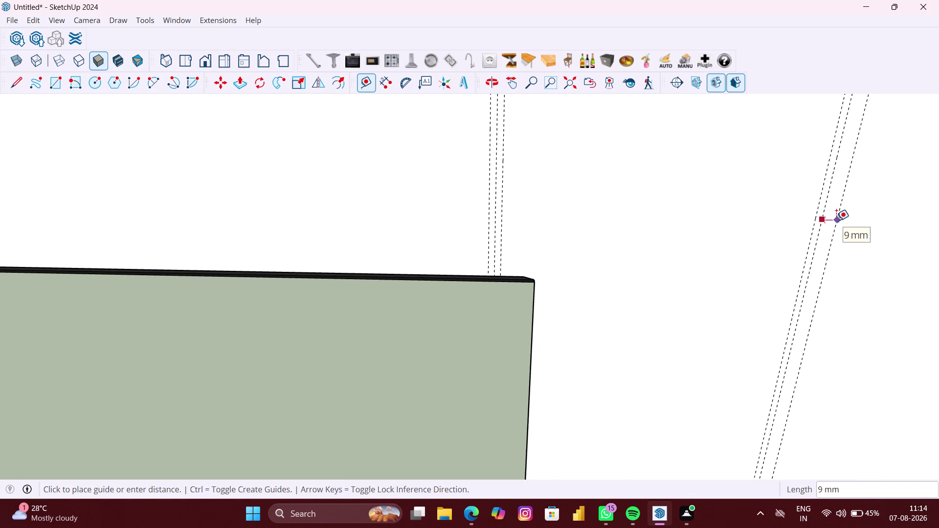
text(4,,)
key(BackSpace)
key(BackSpace)
text(MM)
key(Return)
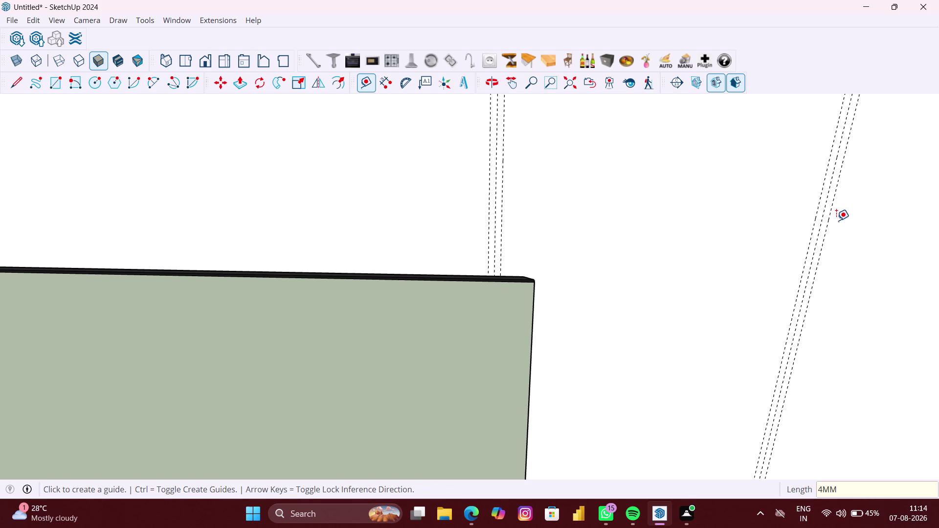
scroll(down, 3)
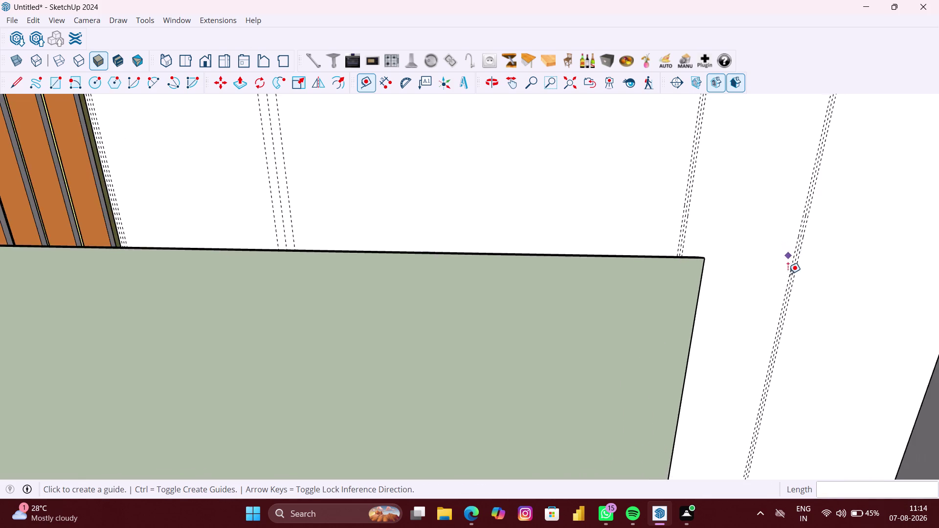
scroll(down, 3)
Orbit and zoom to frame the slatted panel's top just below the grey ceiling.
key(space)
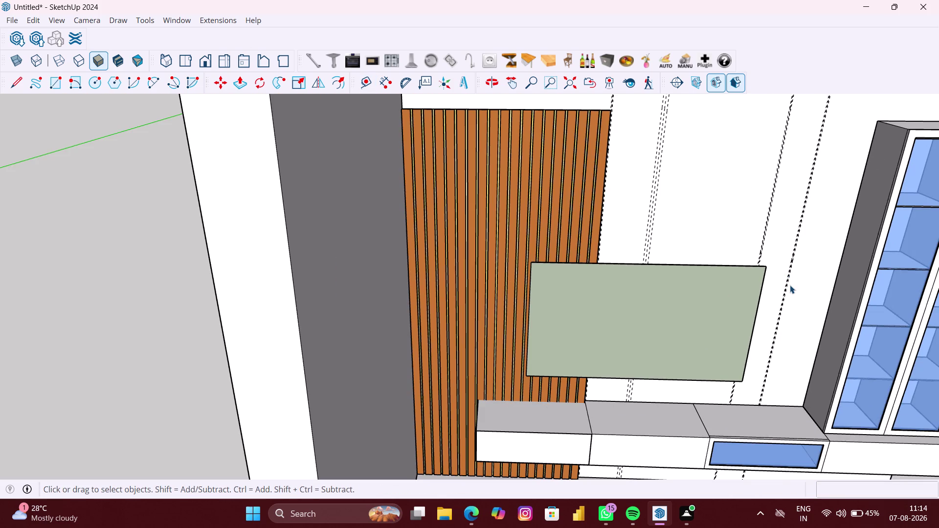
scroll(down, 3)
right_click(342, 198)
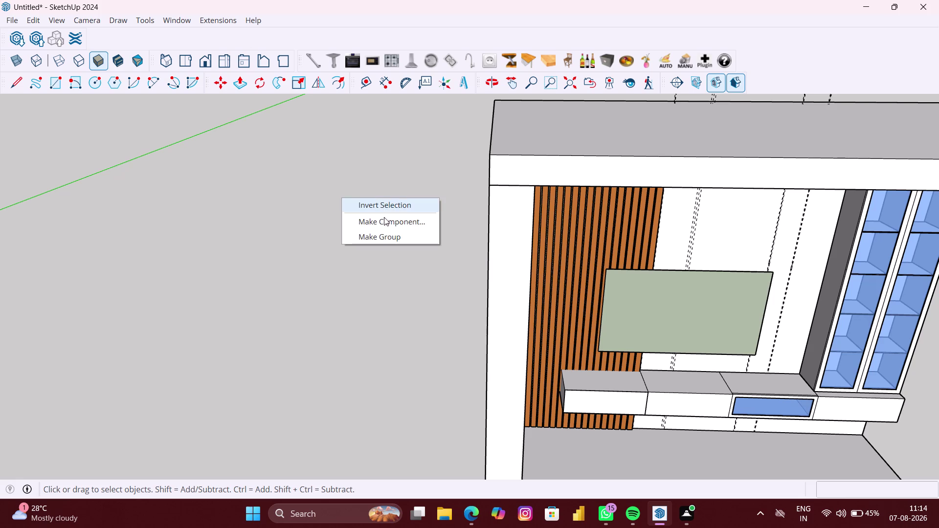
click(368, 240)
middle_drag(783, 255, 730, 229)
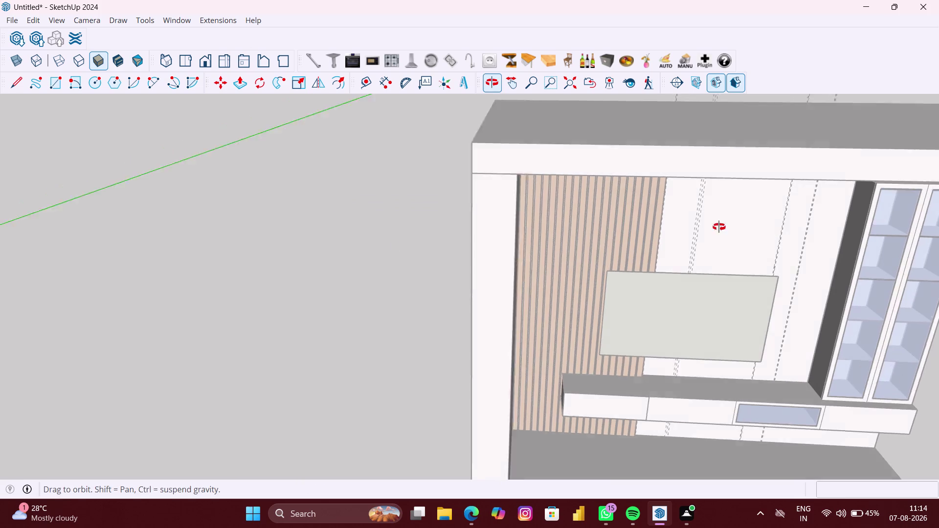
middle_drag(730, 229, 702, 224)
scroll(up, 3)
middle_click(699, 202)
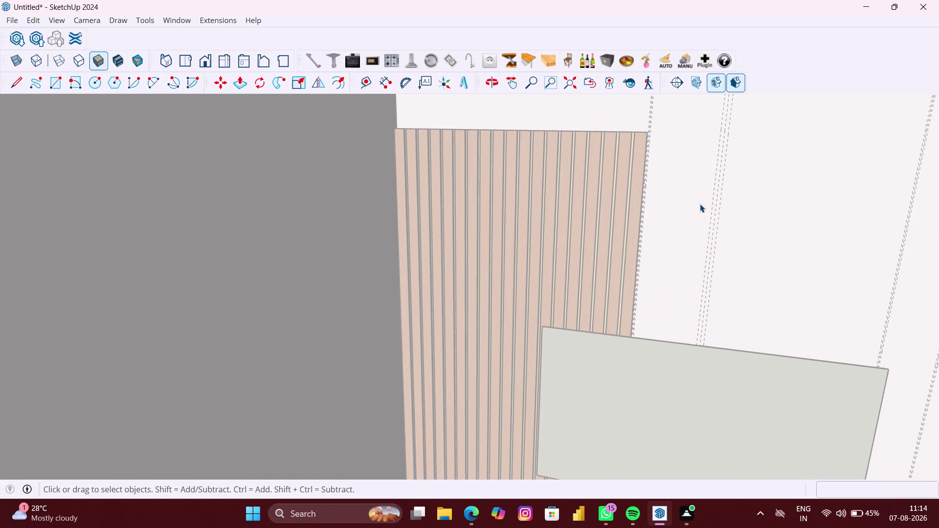
middle_drag(700, 205, 718, 329)
scroll(down, 3)
middle_drag(674, 325, 690, 279)
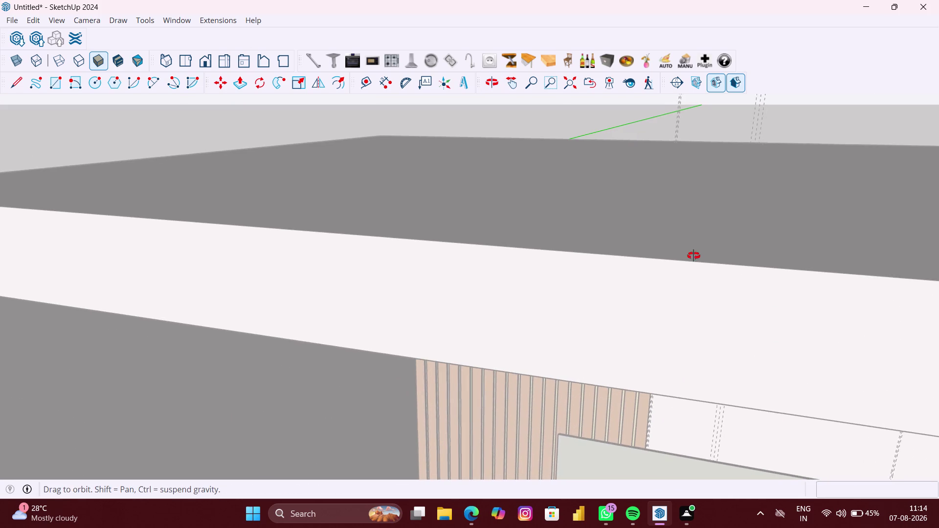
middle_drag(690, 279, 699, 223)
scroll(down, 3)
middle_drag(635, 382, 633, 357)
scroll(up, 3)
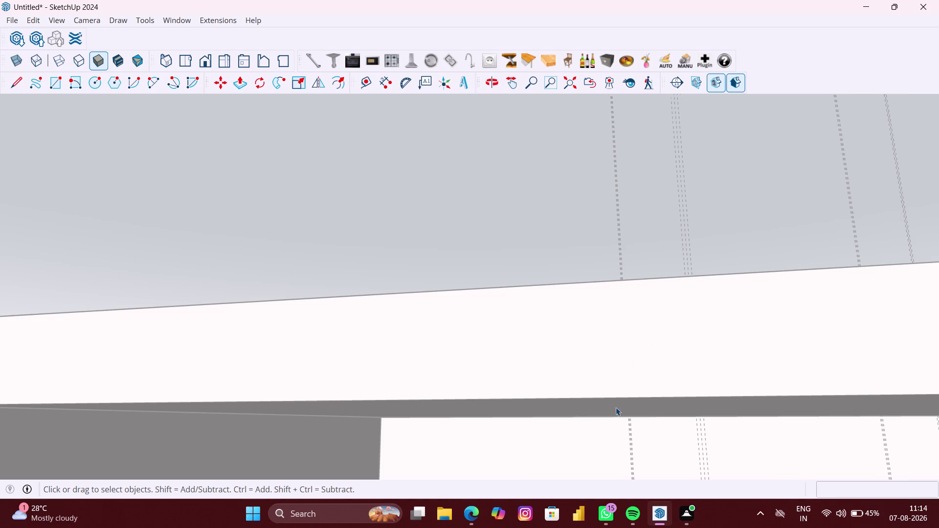
scroll(up, 3)
scroll(up, 3)
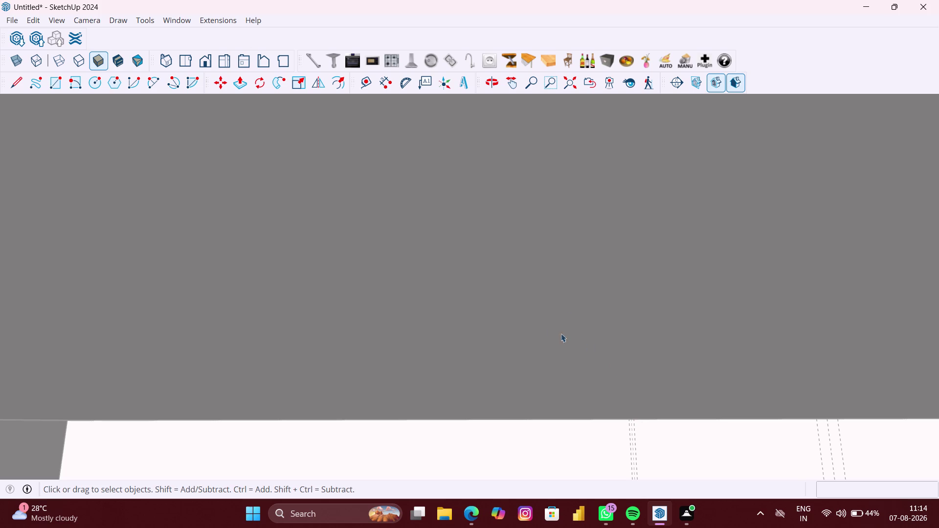
scroll(down, 3)
middle_drag(562, 382, 558, 354)
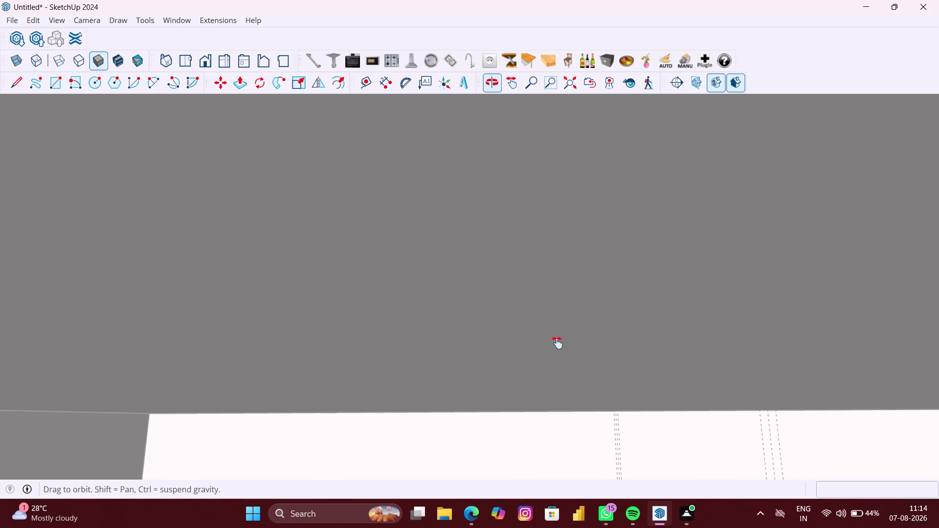
middle_drag(558, 353, 549, 168)
scroll(down, 3)
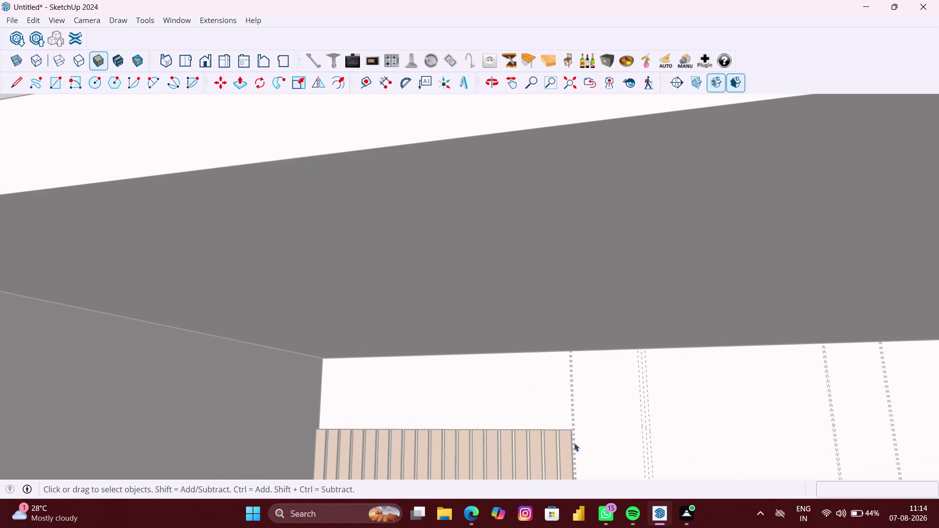
scroll(up, 3)
middle_drag(576, 435, 594, 368)
scroll(down, 3)
Draw a line from the last slat's top corner to the guide on its right.
middle_drag(603, 439, 612, 295)
scroll(up, 3)
key(r)
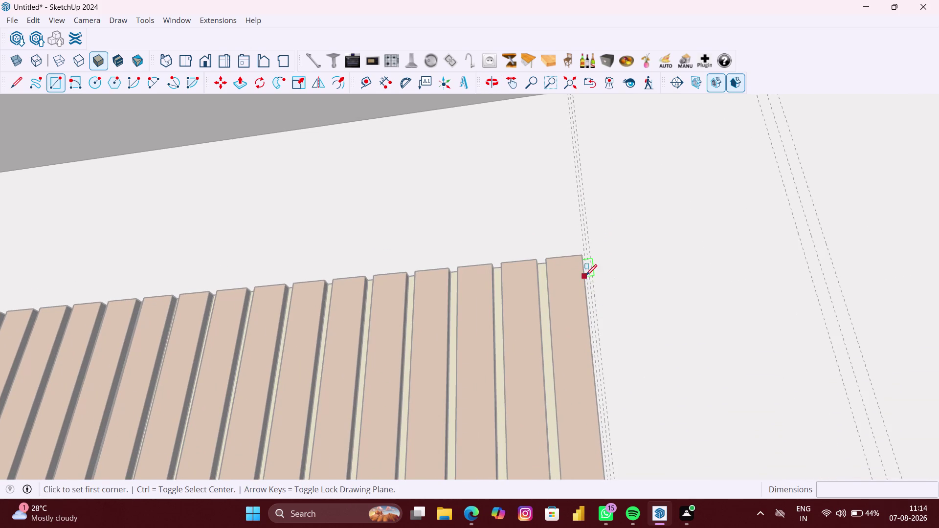
scroll(up, 3)
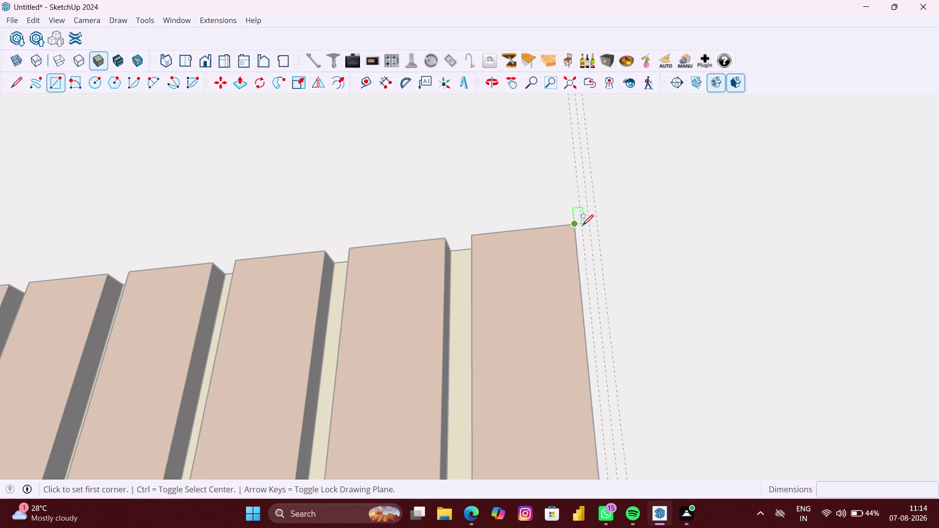
middle_drag(582, 226, 588, 243)
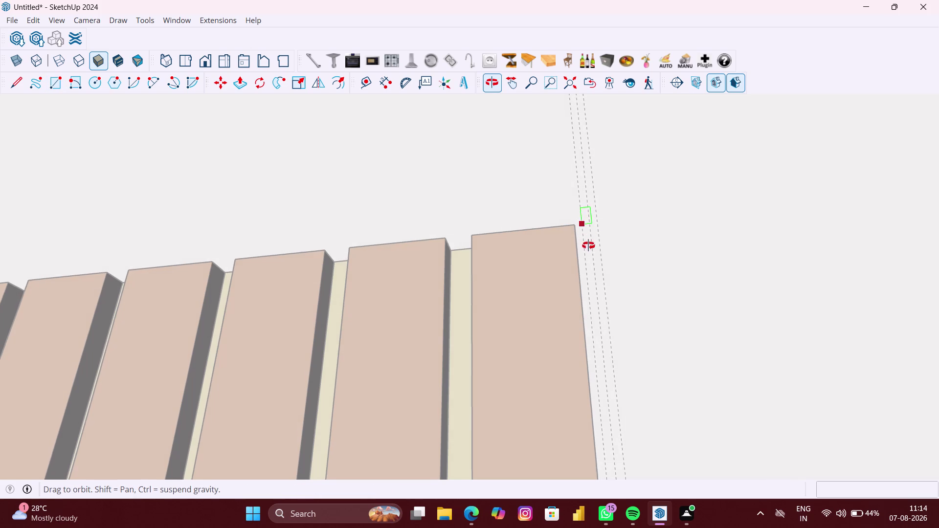
middle_drag(587, 243, 609, 328)
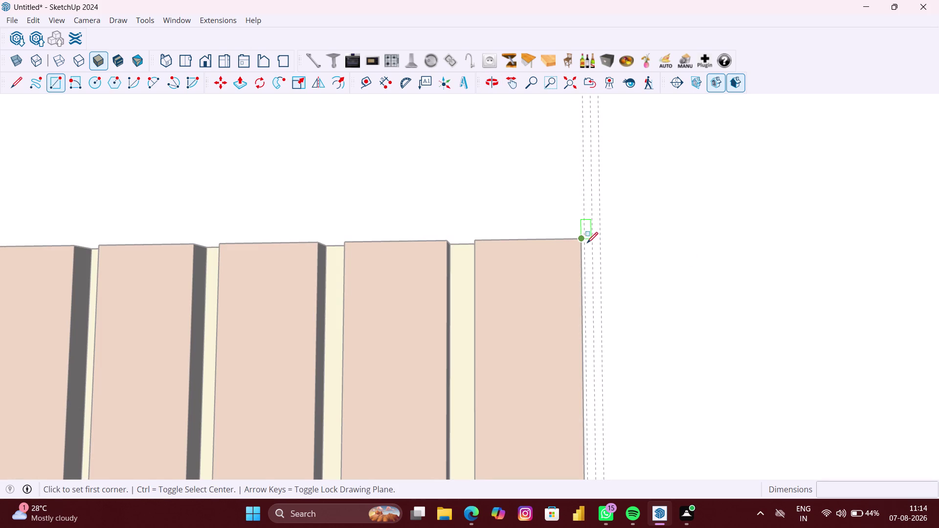
scroll(up, 3)
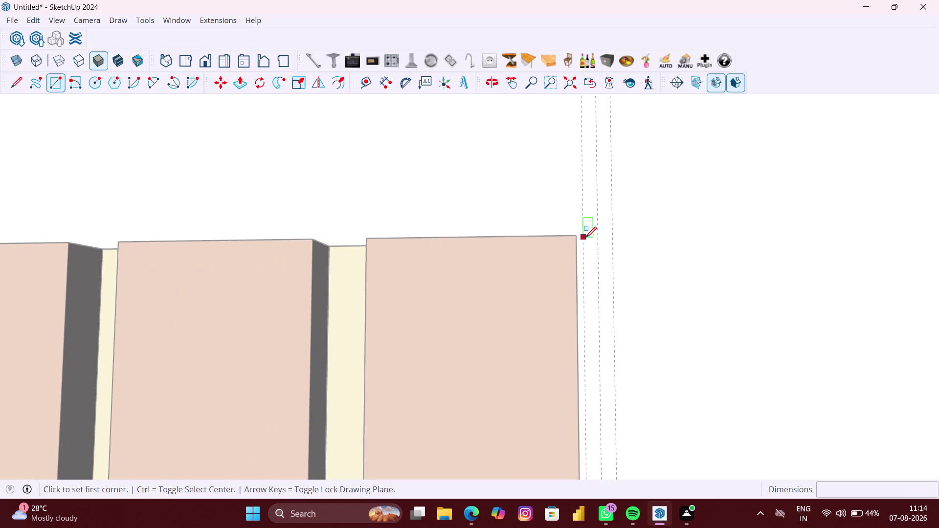
scroll(down, 3)
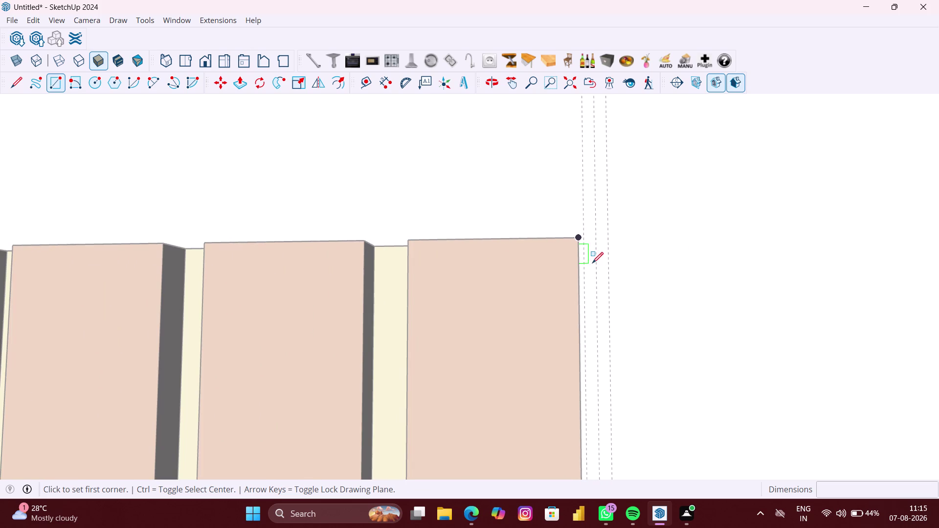
key(l)
middle_drag(582, 254, 587, 307)
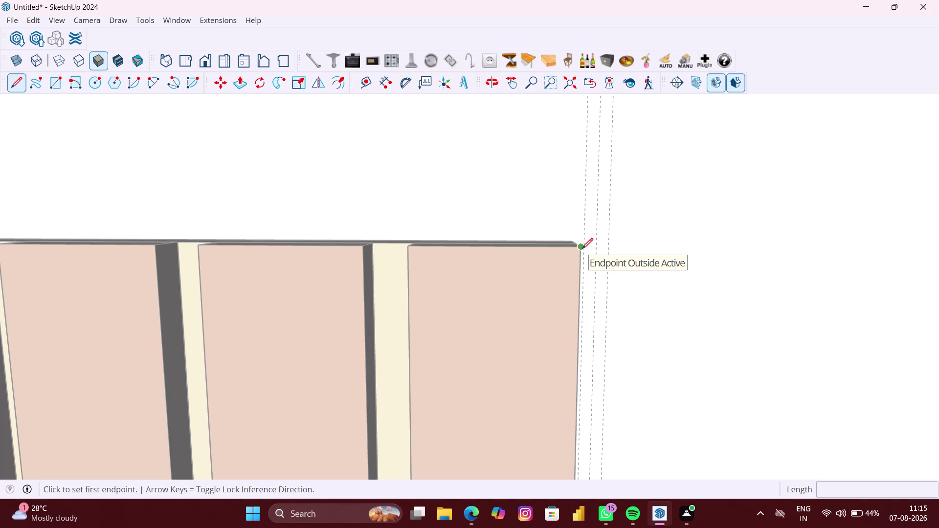
scroll(up, 3)
middle_drag(582, 249, 561, 254)
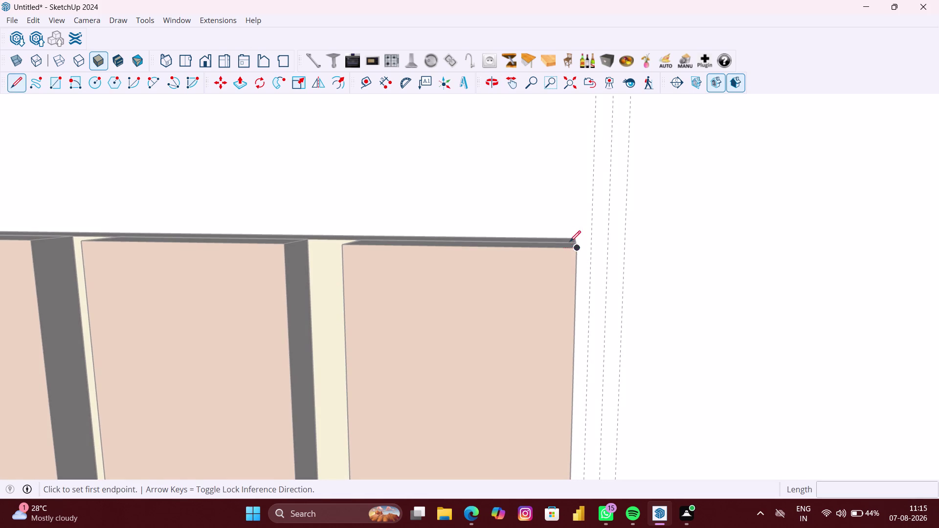
scroll(up, 3)
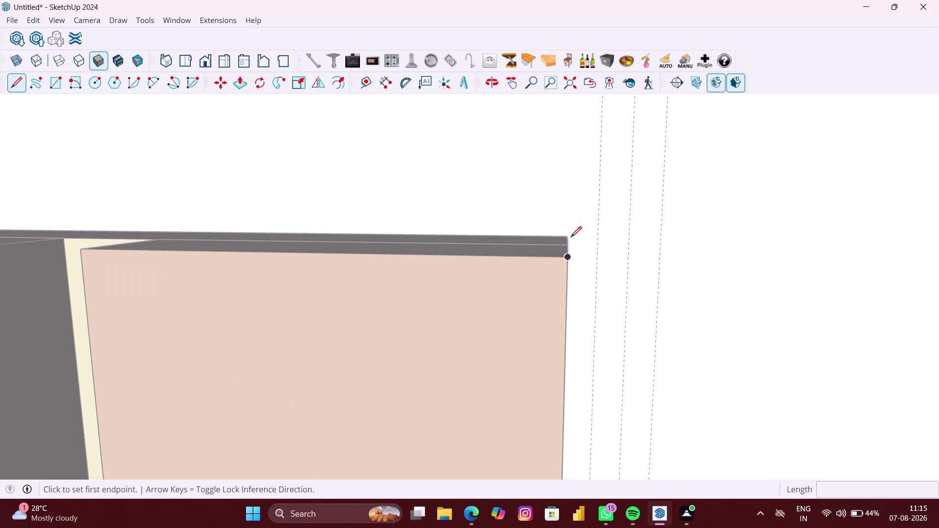
click(569, 237)
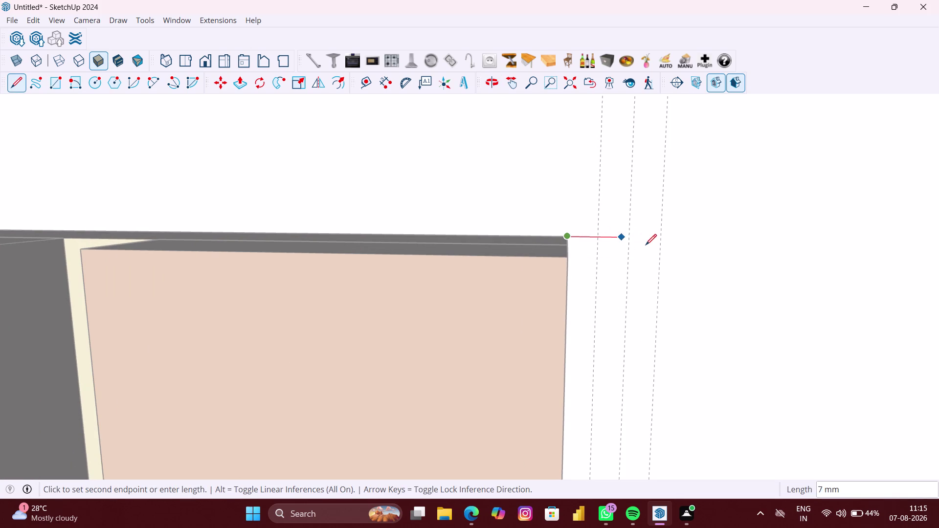
click(659, 245)
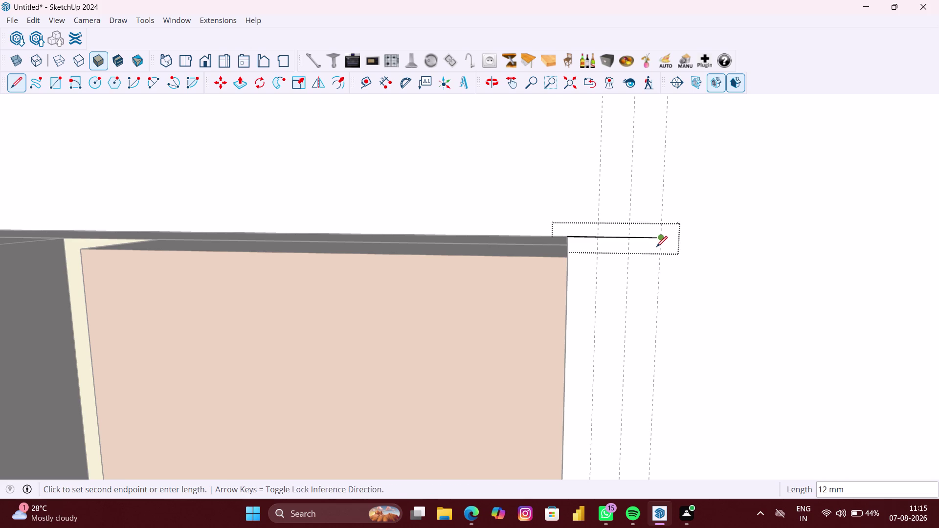
Draw an 8 mm × 2660 mm rectangle on the wall, from the wall top to the floor line.
key(space)
key(r)
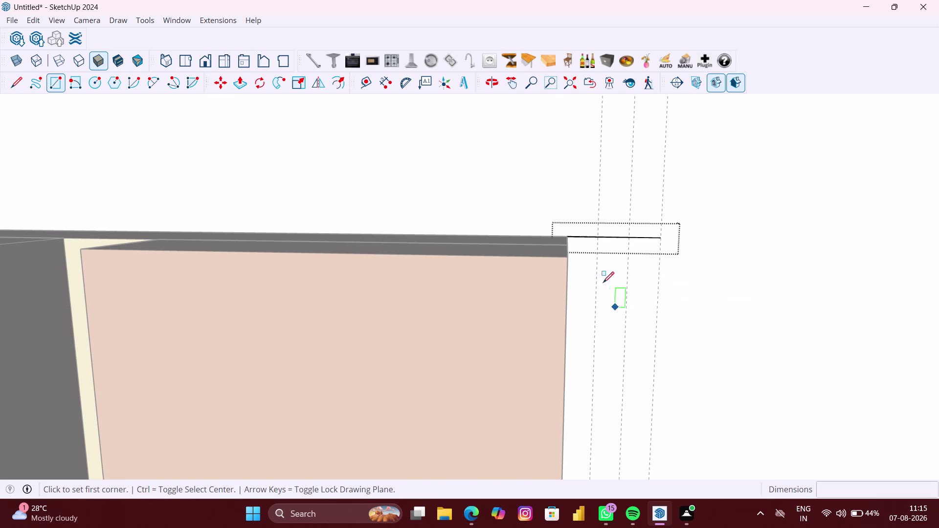
click(598, 241)
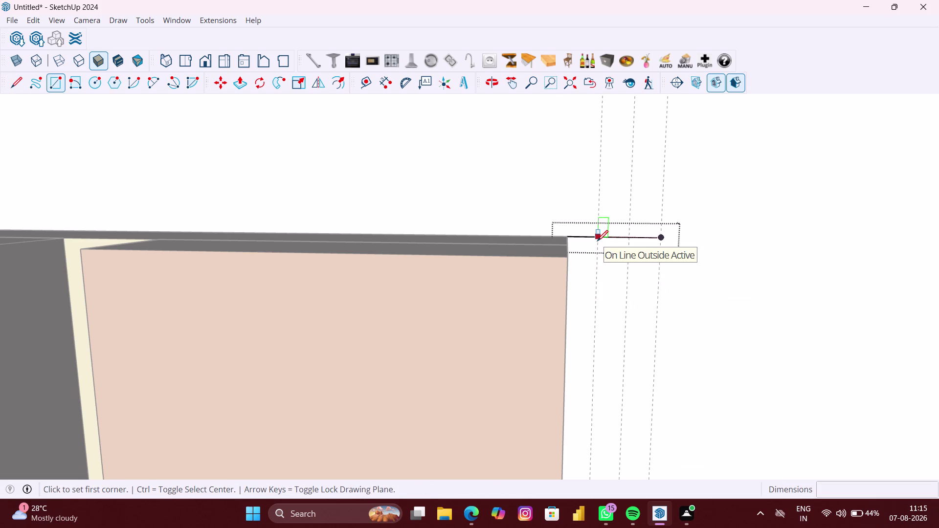
scroll(down, 3)
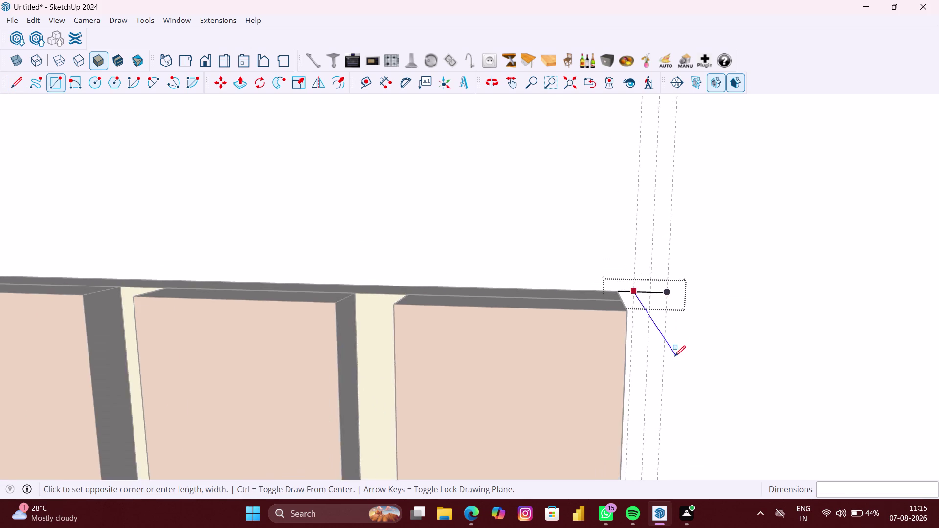
middle_drag(675, 356, 654, 217)
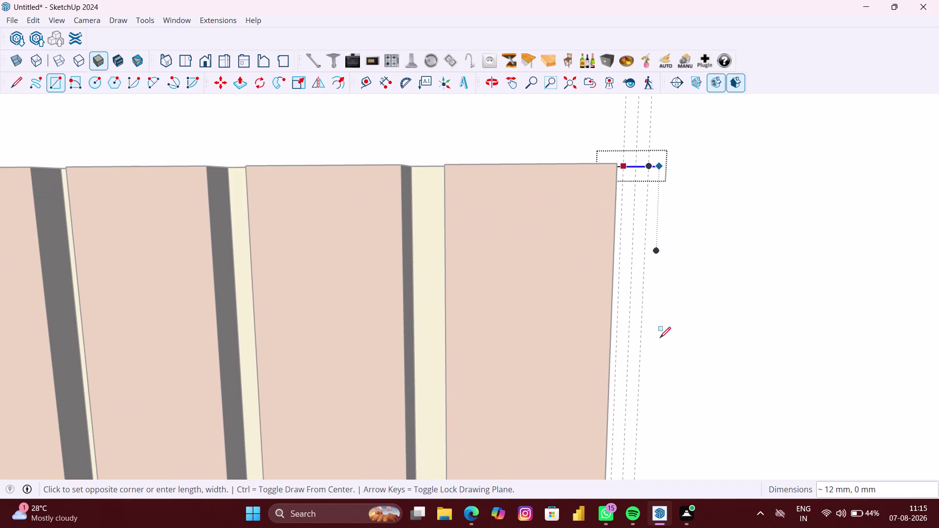
scroll(down, 3)
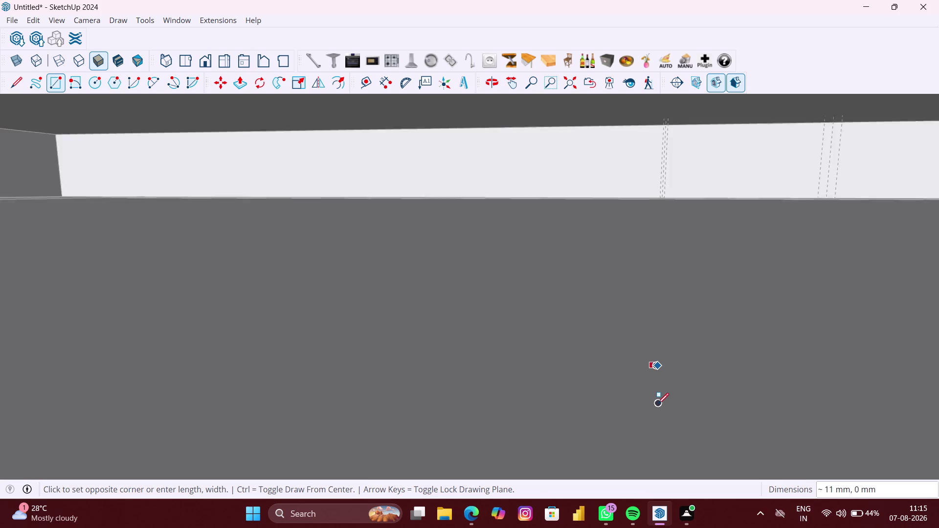
scroll(down, 3)
scroll(up, 3)
middle_drag(658, 404, 639, 280)
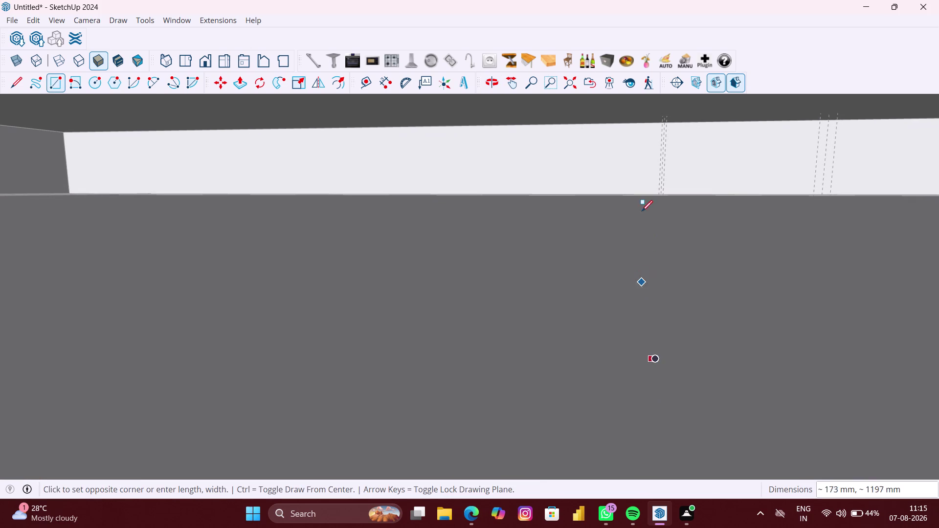
click(571, 87)
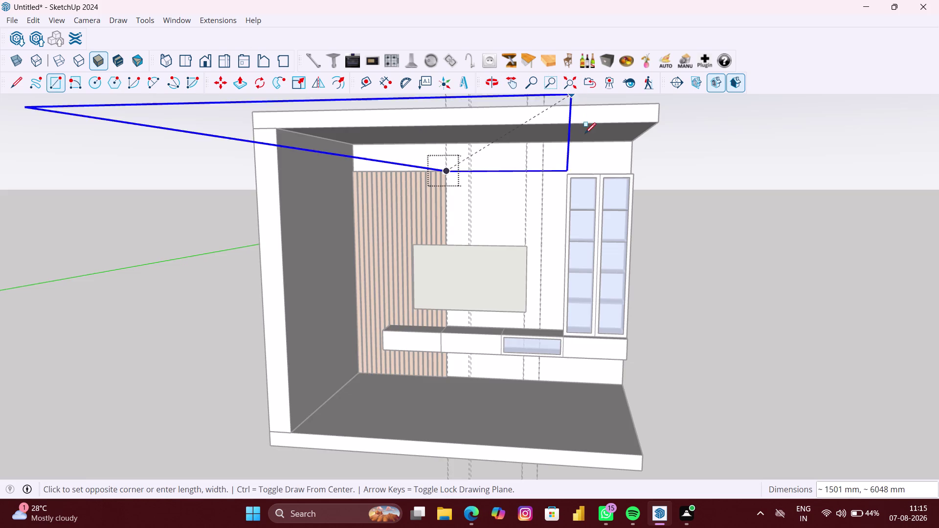
scroll(up, 3)
scroll(up, 3)
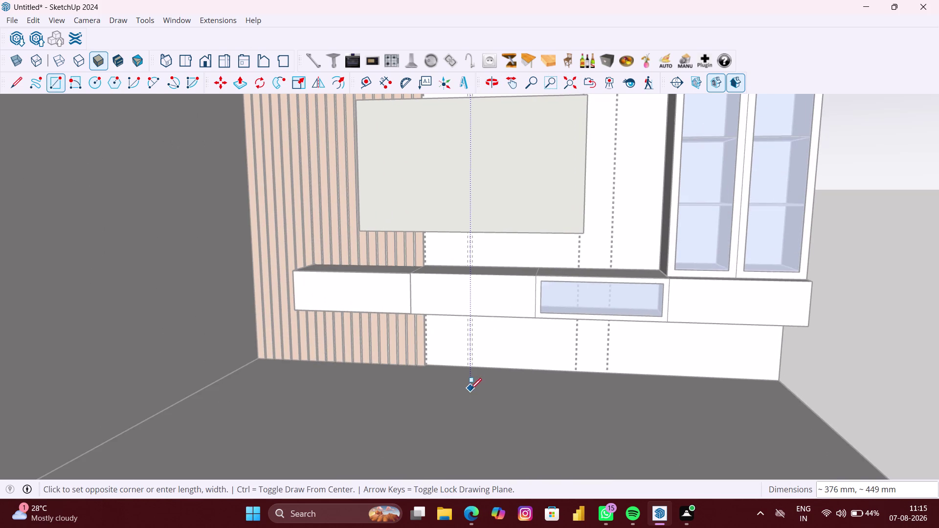
scroll(up, 3)
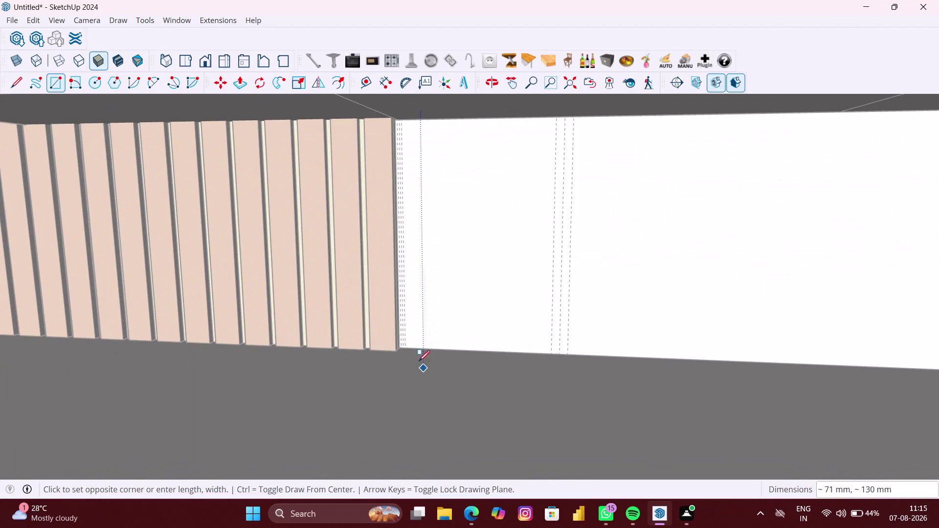
scroll(up, 3)
scroll(up, 3)
scroll(up, 3)
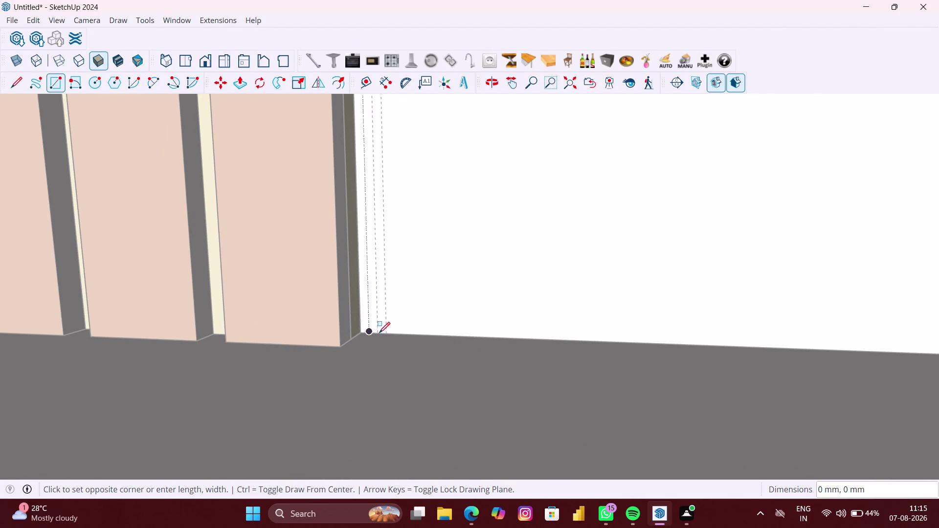
scroll(down, 3)
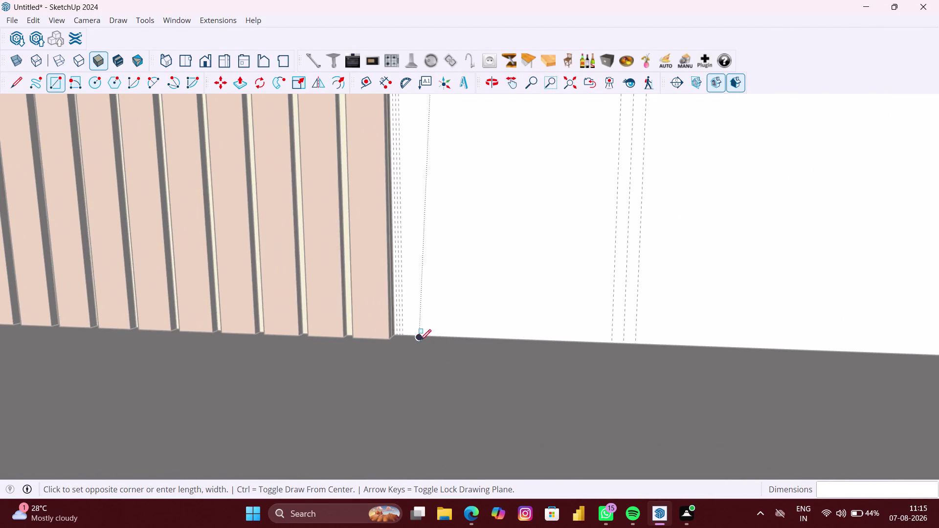
scroll(down, 3)
scroll(down, 3)
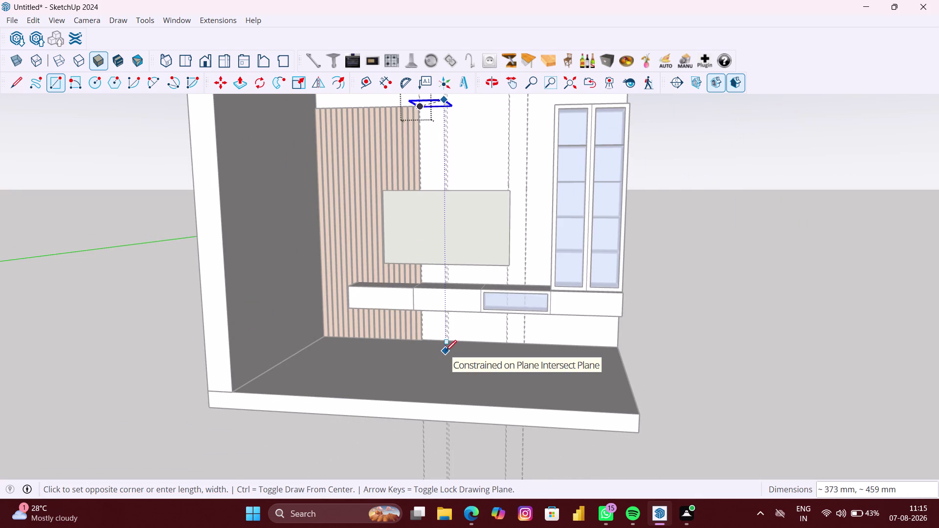
key(Left)
scroll(up, 3)
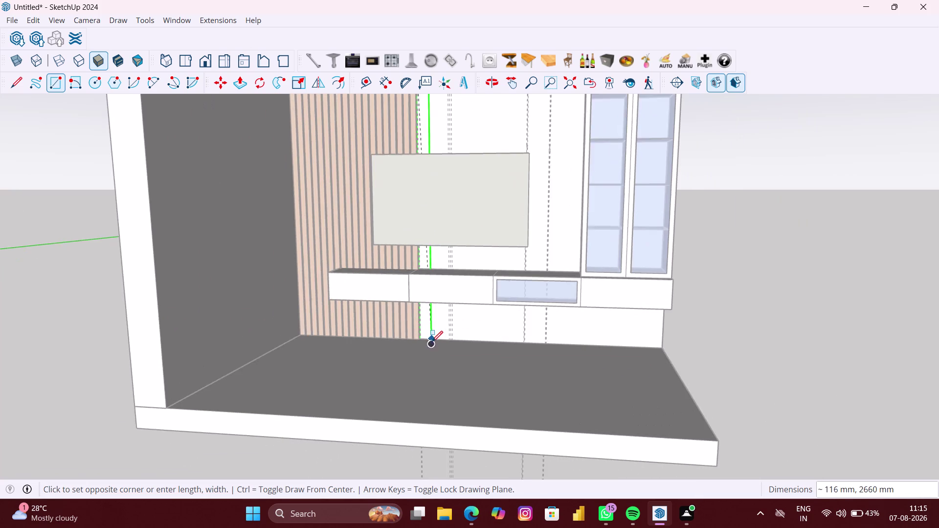
scroll(up, 3)
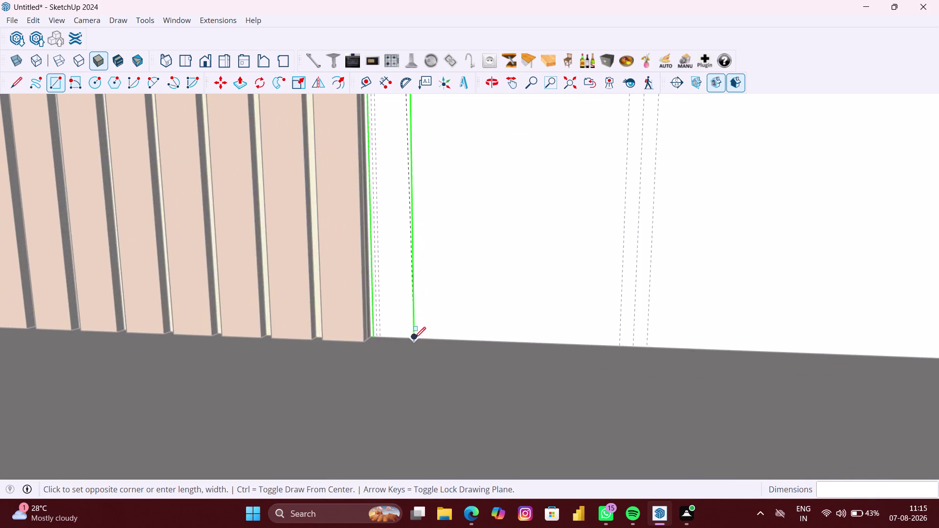
scroll(up, 3)
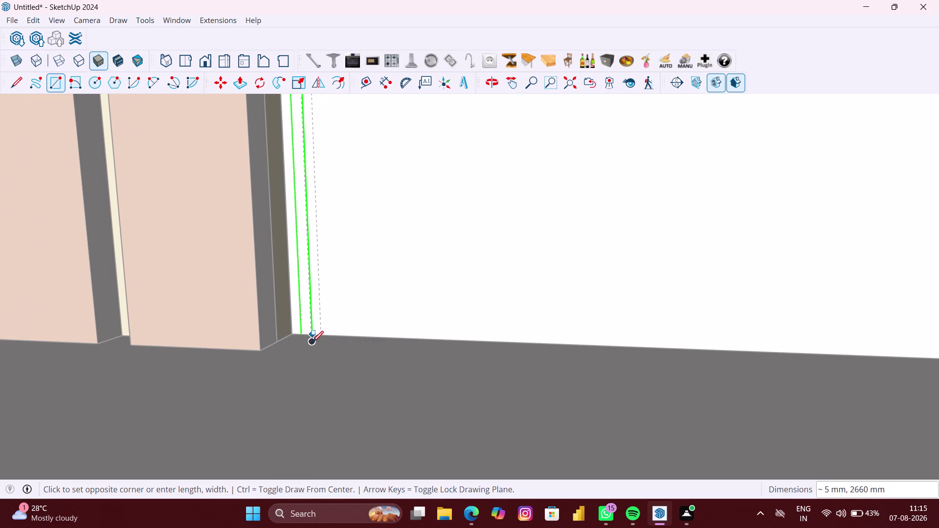
scroll(up, 3)
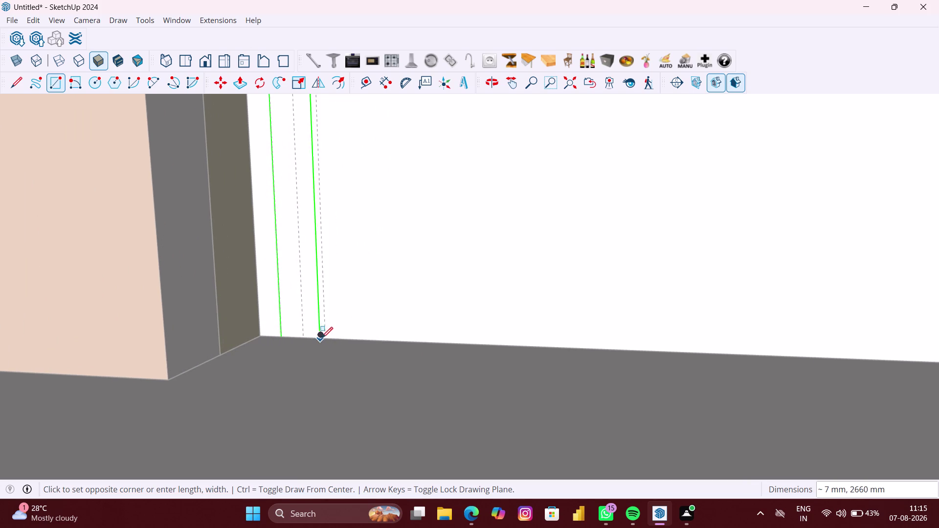
scroll(up, 3)
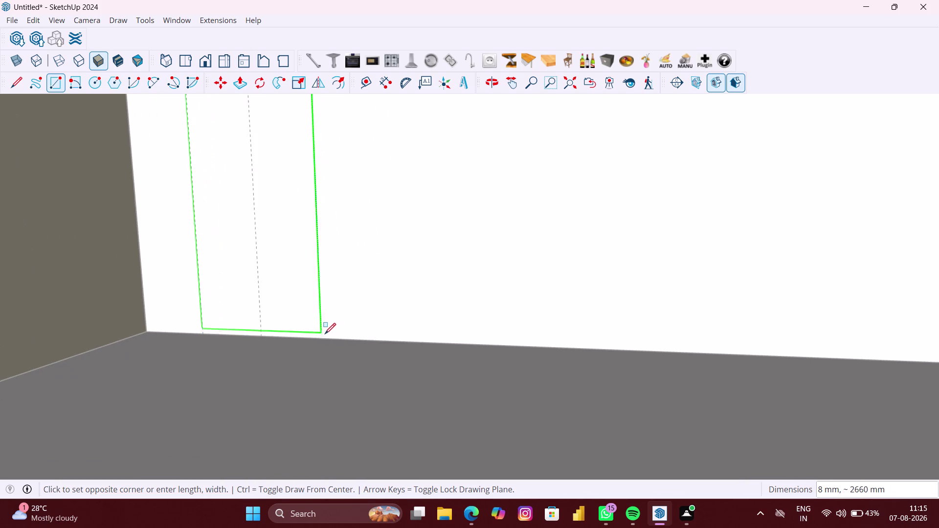
scroll(up, 3)
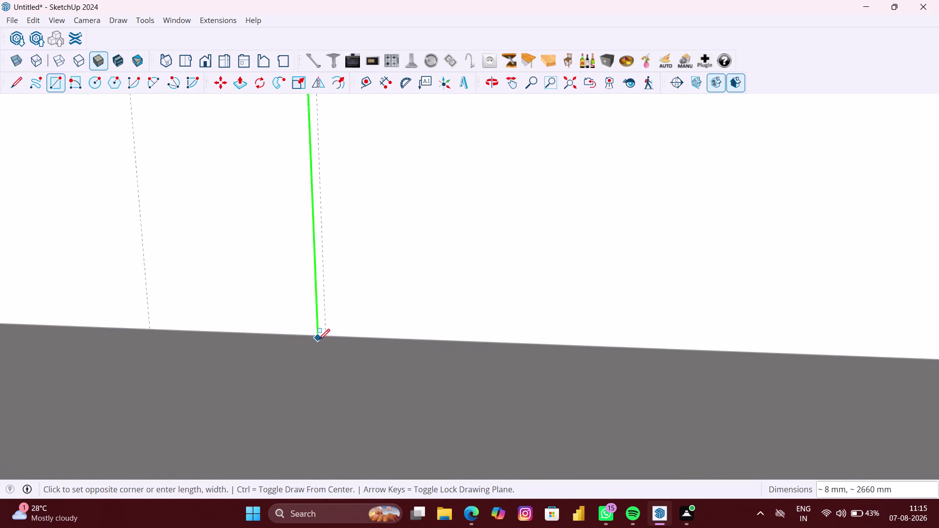
scroll(up, 3)
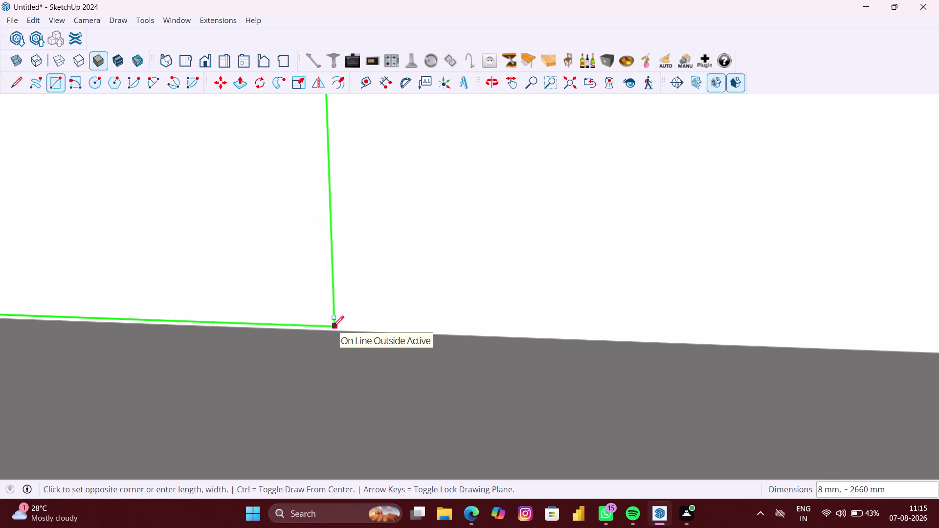
scroll(up, 3)
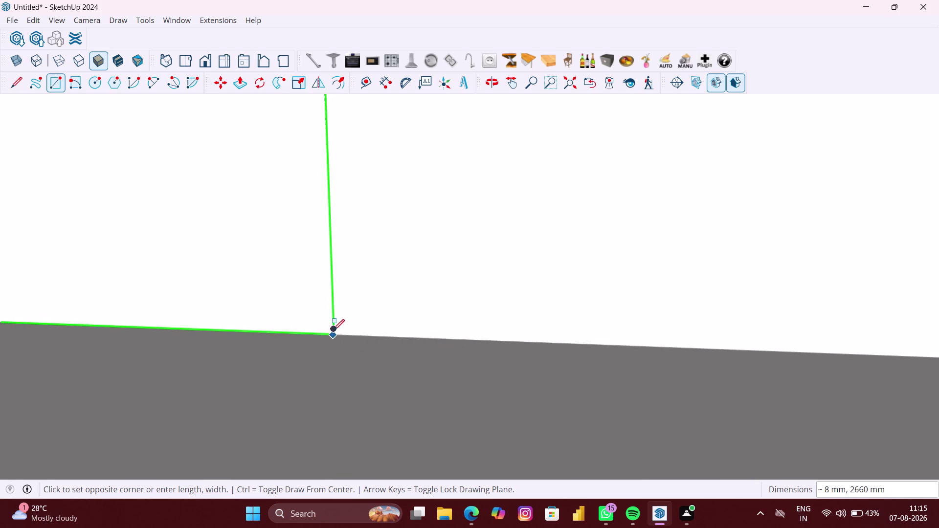
click(335, 336)
Draw a 30 mm × 2660 mm strip on the back wall, between the slat-panel top and the floor.
scroll(down, 3)
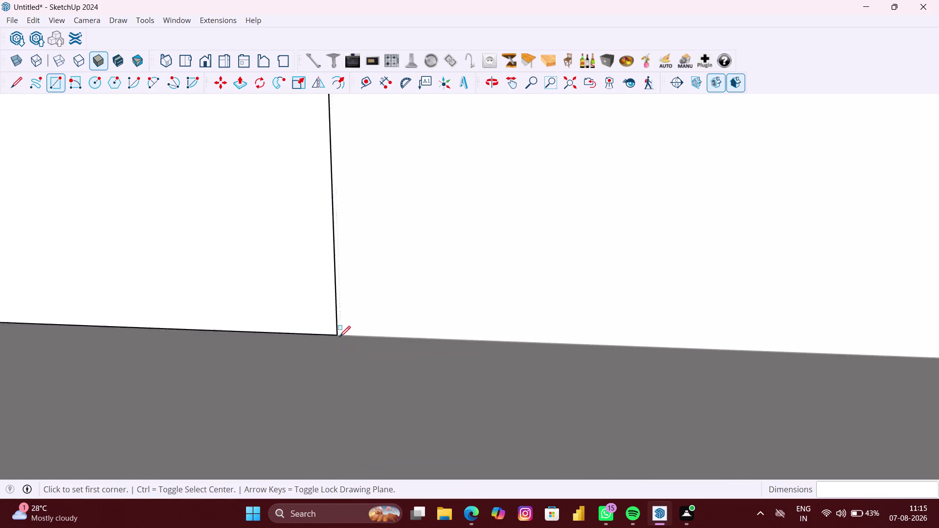
scroll(down, 3)
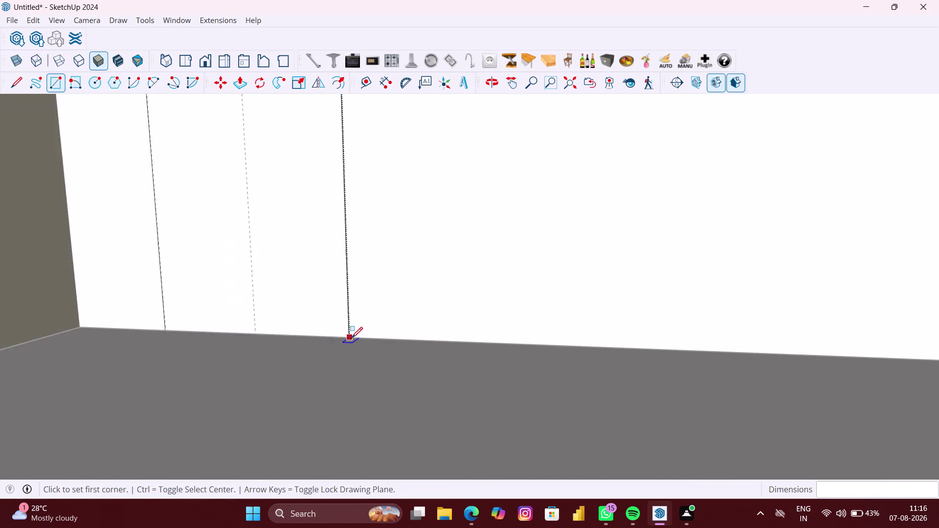
key(ctrl+z)
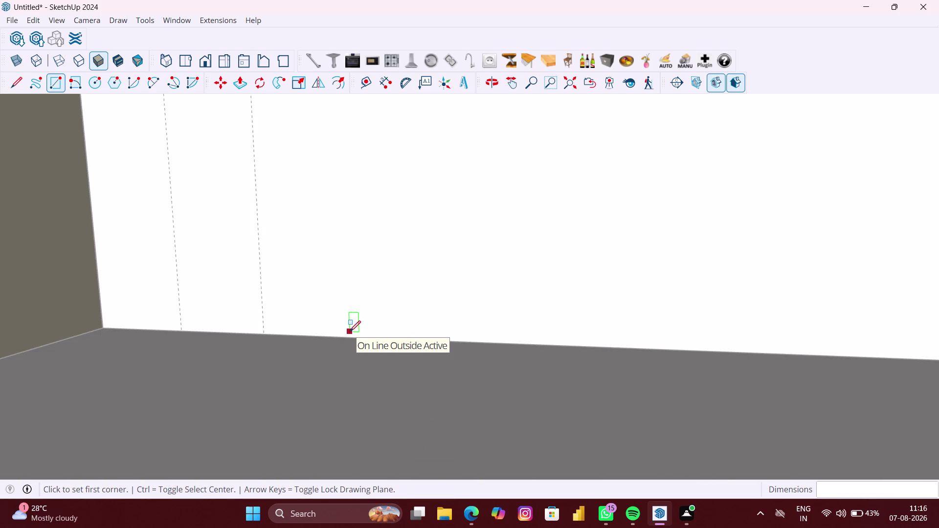
key(ctrl+y)
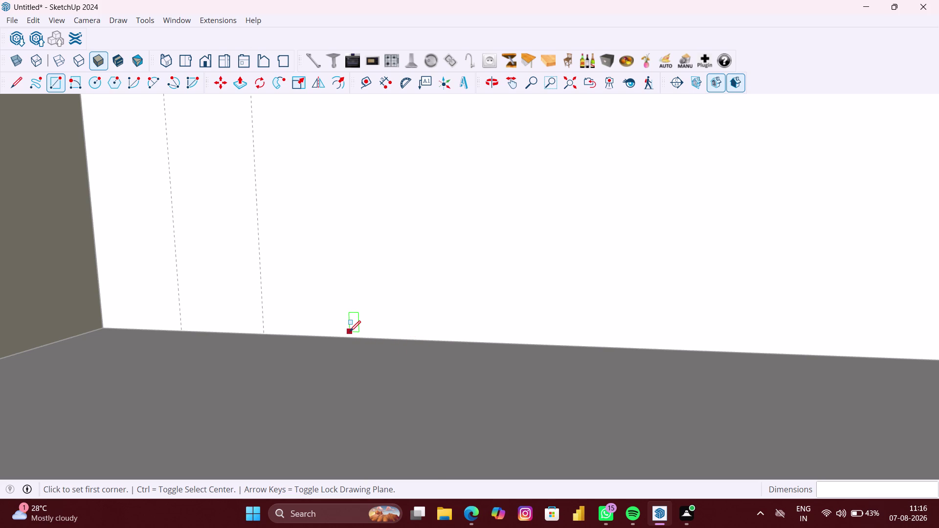
key(shift+z)
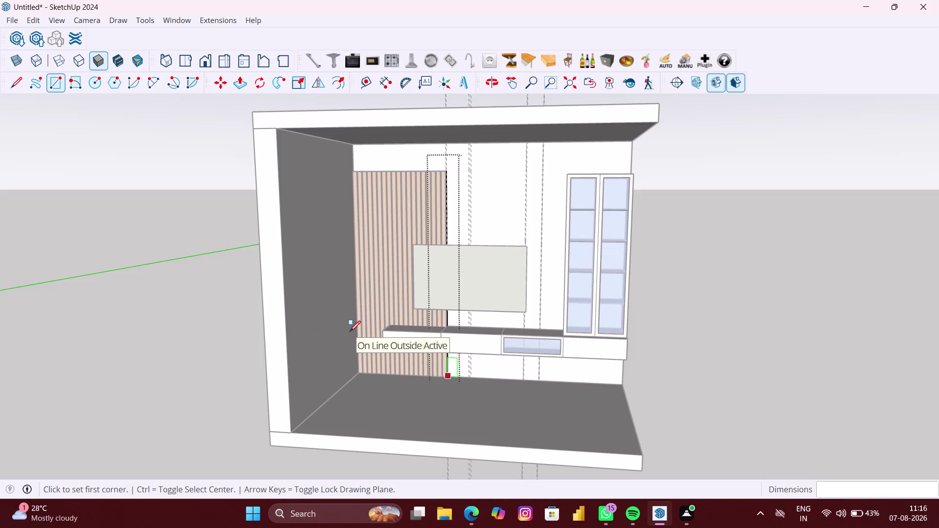
scroll(down, 3)
scroll(up, 3)
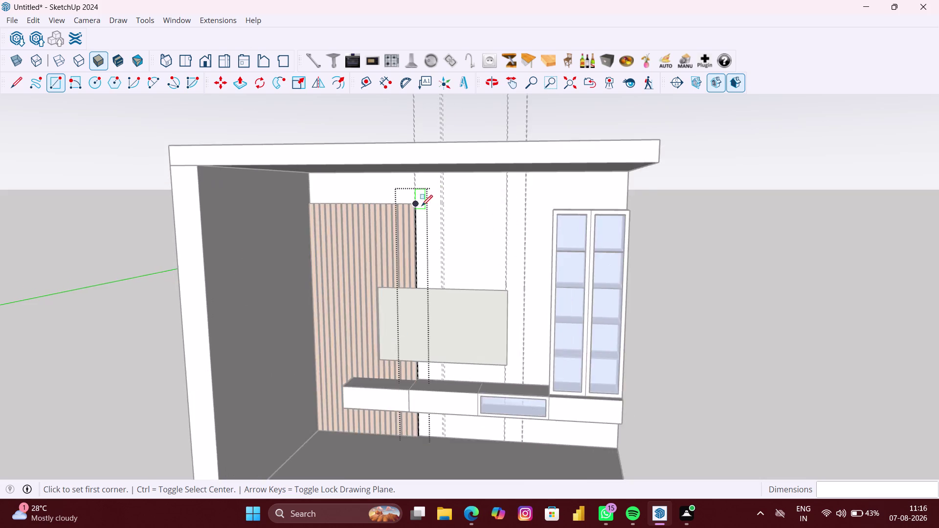
scroll(up, 3)
middle_drag(421, 206, 487, 218)
scroll(up, 3)
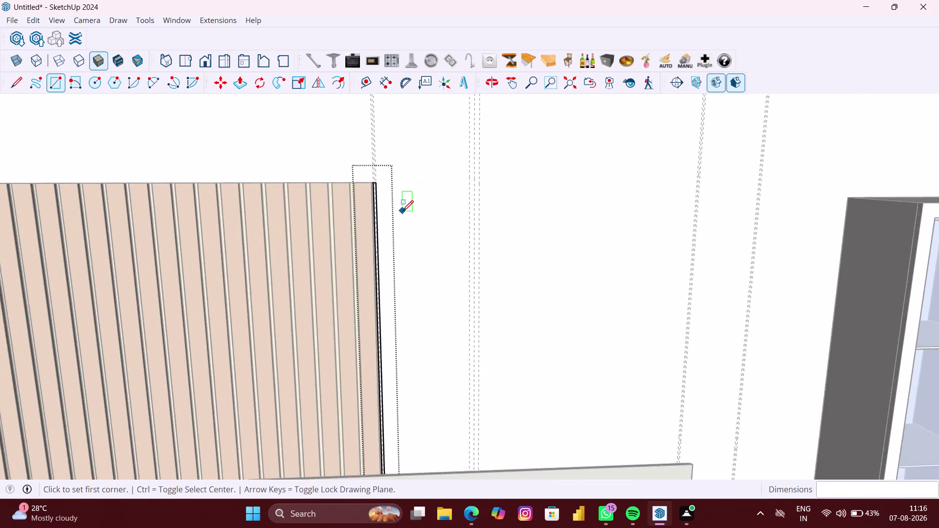
scroll(up, 3)
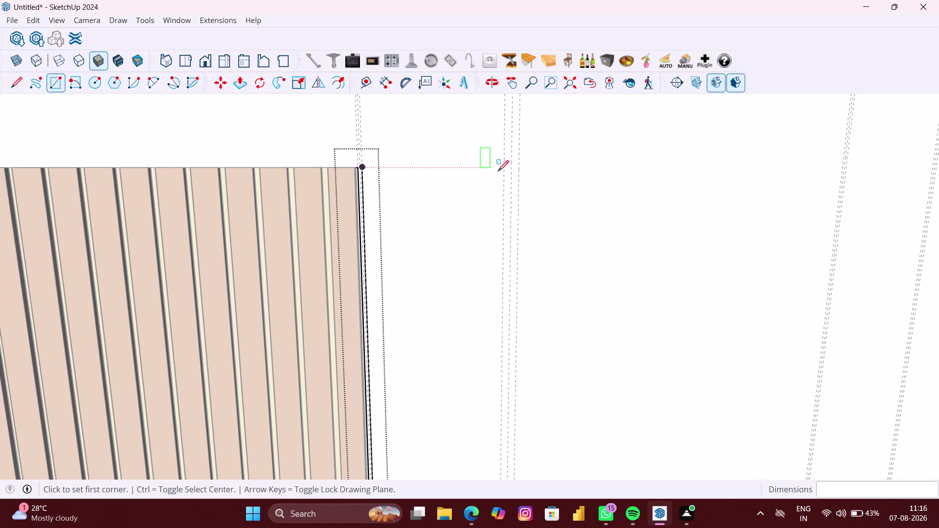
click(502, 169)
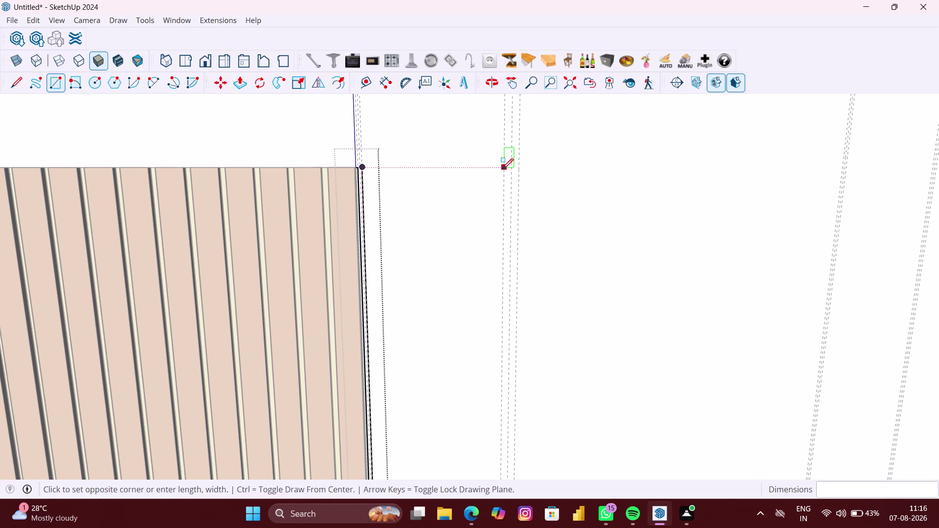
scroll(down, 3)
scroll(down, 3)
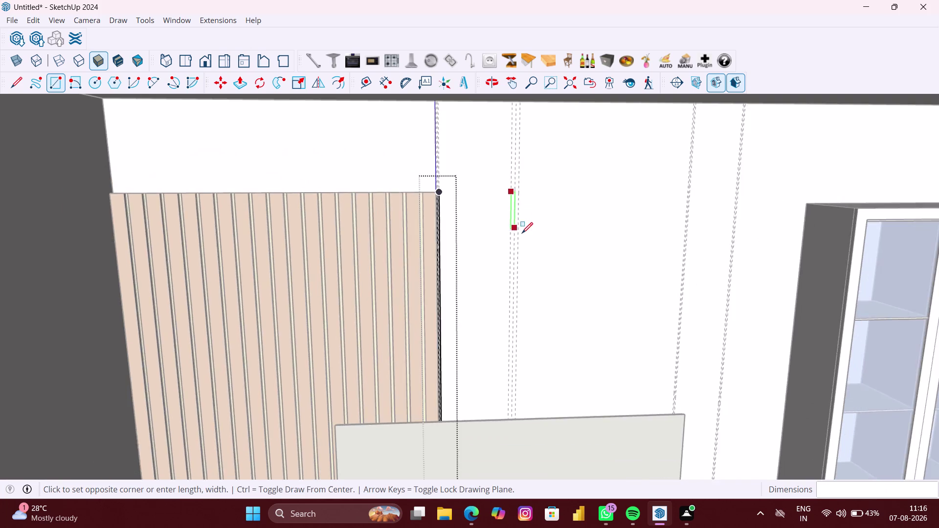
scroll(down, 3)
key(shift+z)
scroll(up, 3)
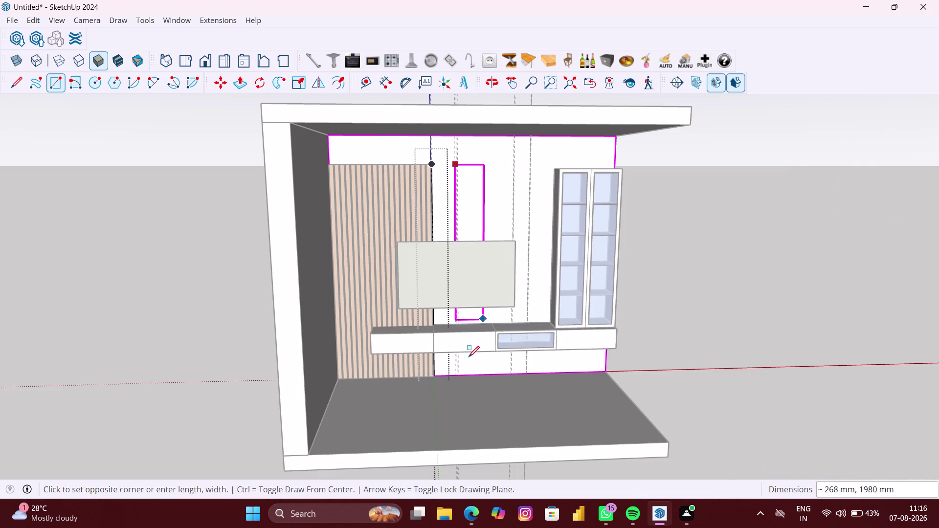
scroll(up, 3)
scroll(up, 3)
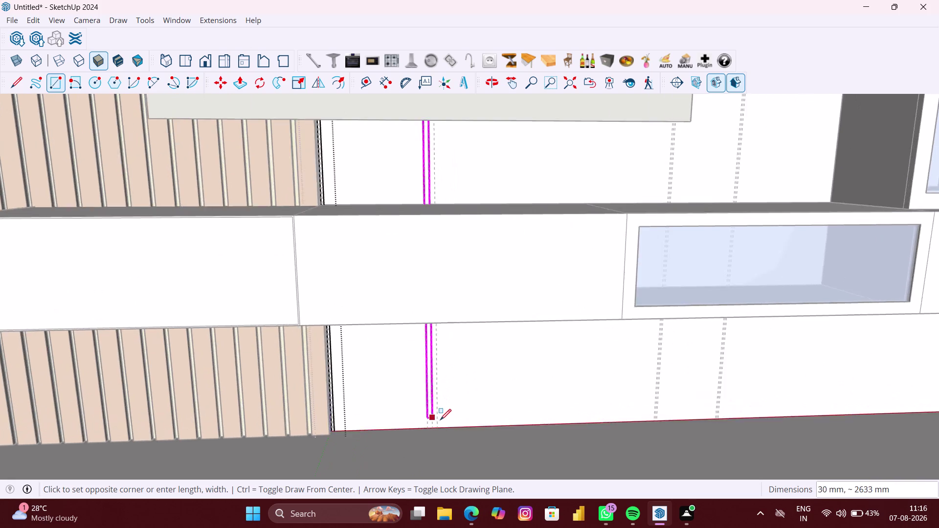
scroll(up, 3)
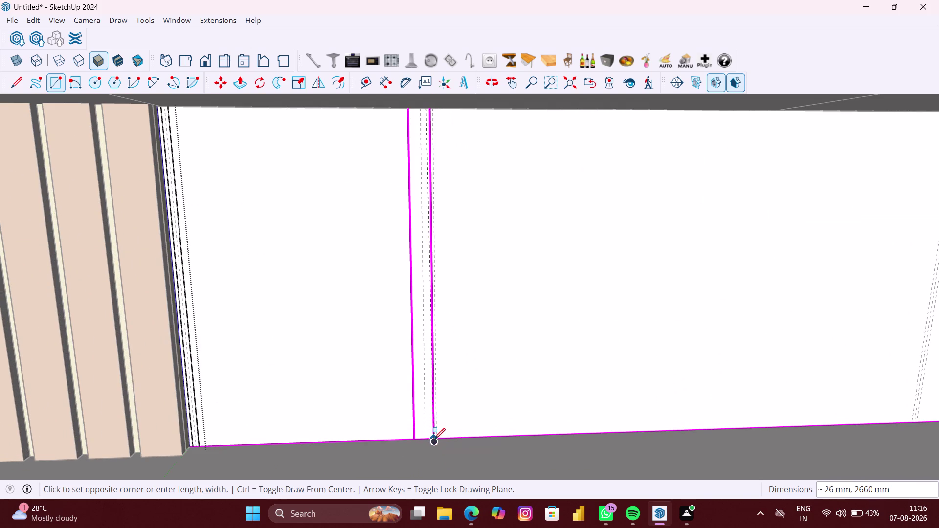
scroll(up, 3)
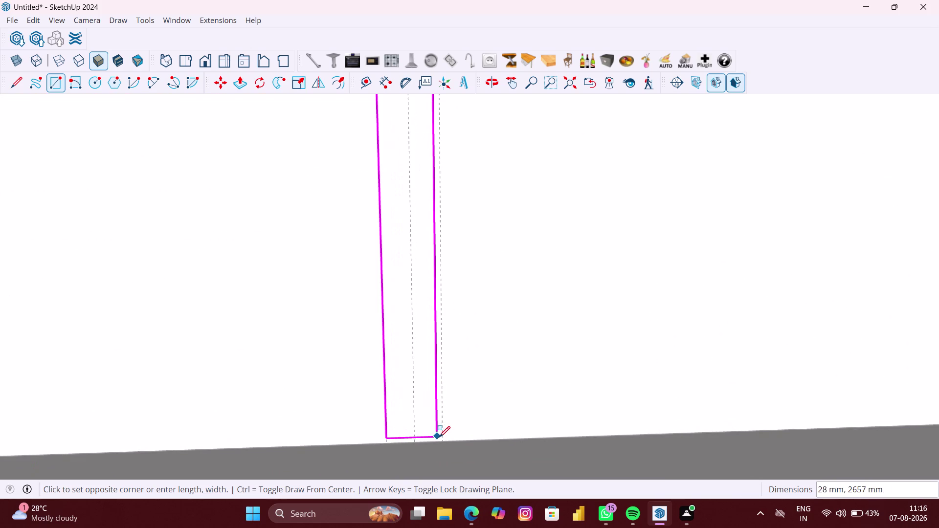
scroll(up, 3)
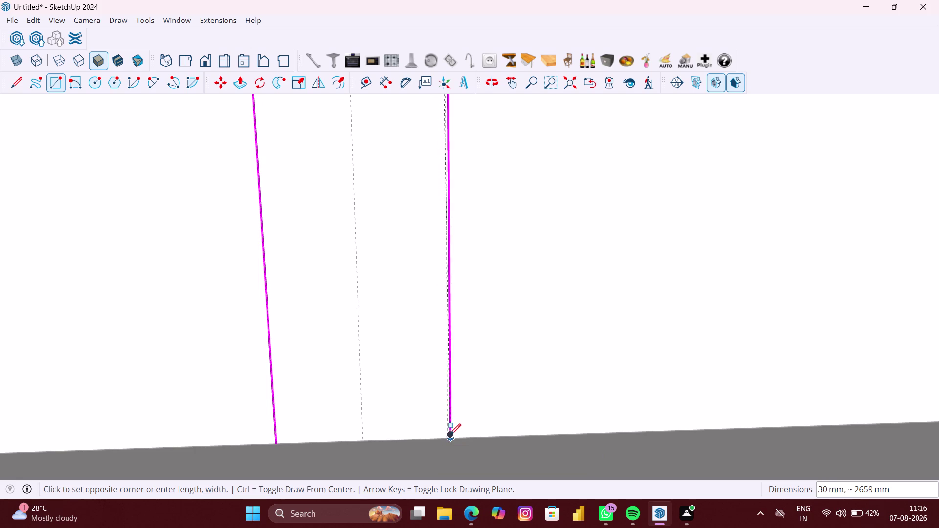
scroll(up, 3)
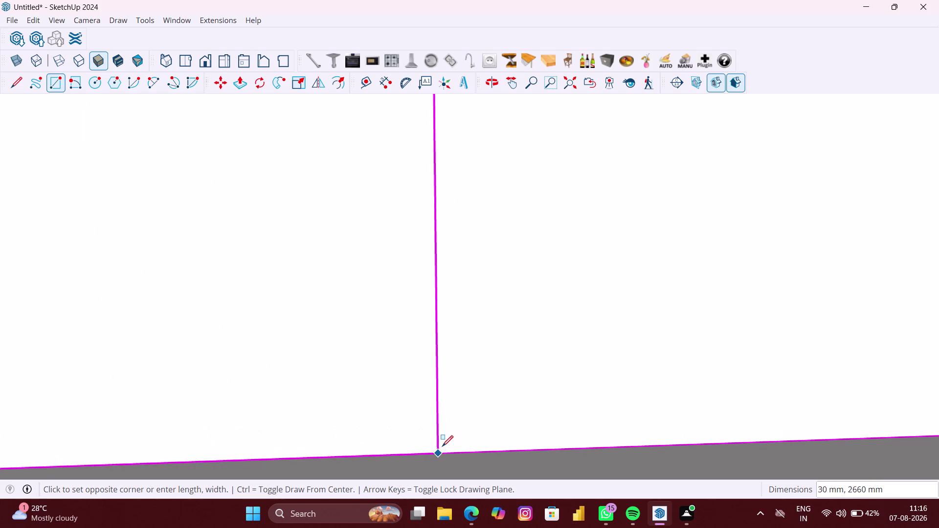
click(443, 446)
Draw an 8 mm × 2660 mm strip from the top guide point, locked to the back wall plane.
scroll(down, 3)
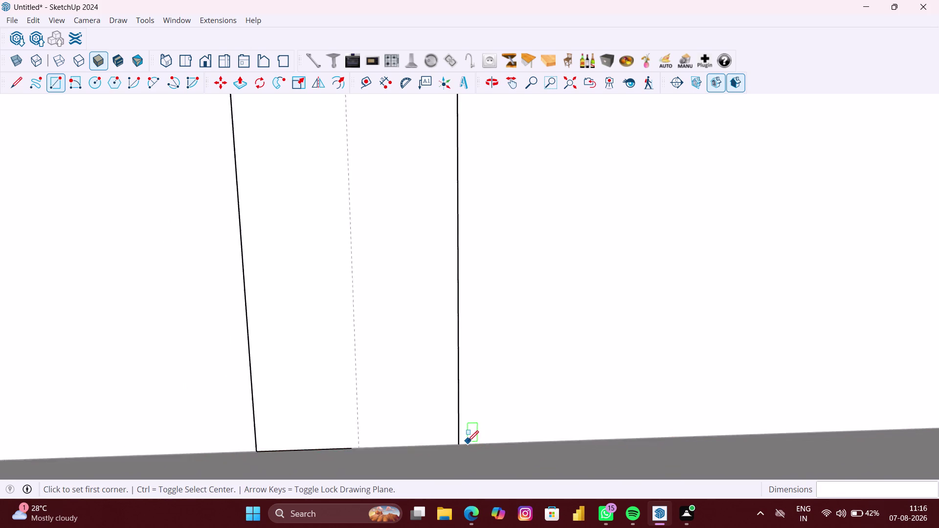
key(shift+z)
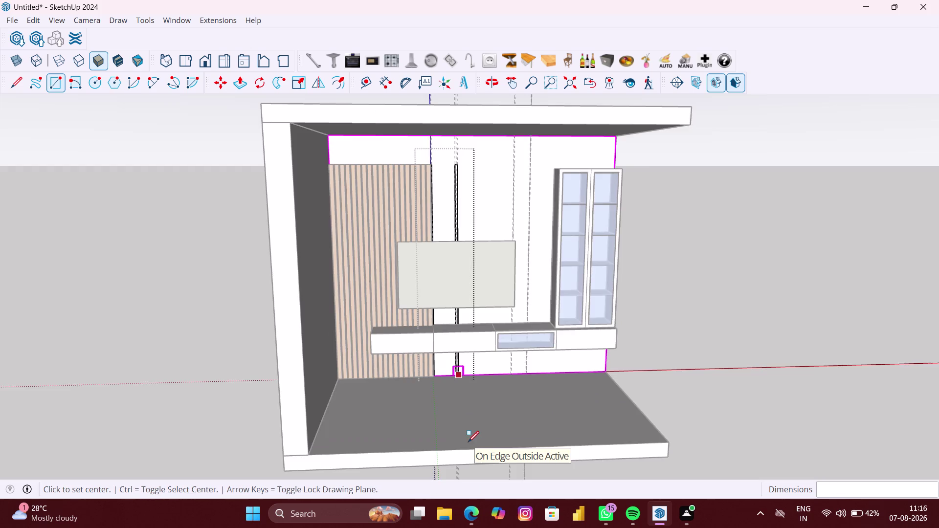
scroll(down, 3)
scroll(up, 3)
scroll(up, 3)
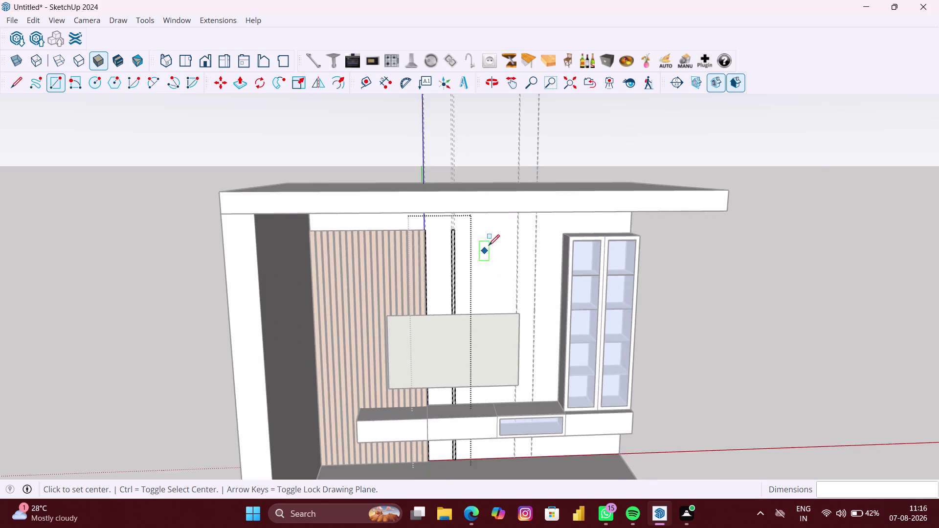
scroll(up, 3)
scroll(up, 3)
scroll(up, 3)
scroll(up, 3)
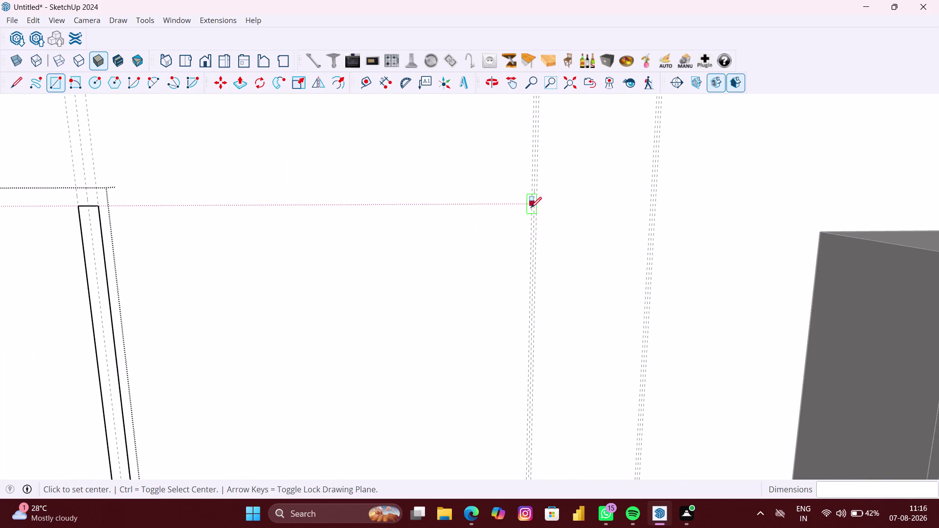
scroll(up, 3)
scroll(up, 3)
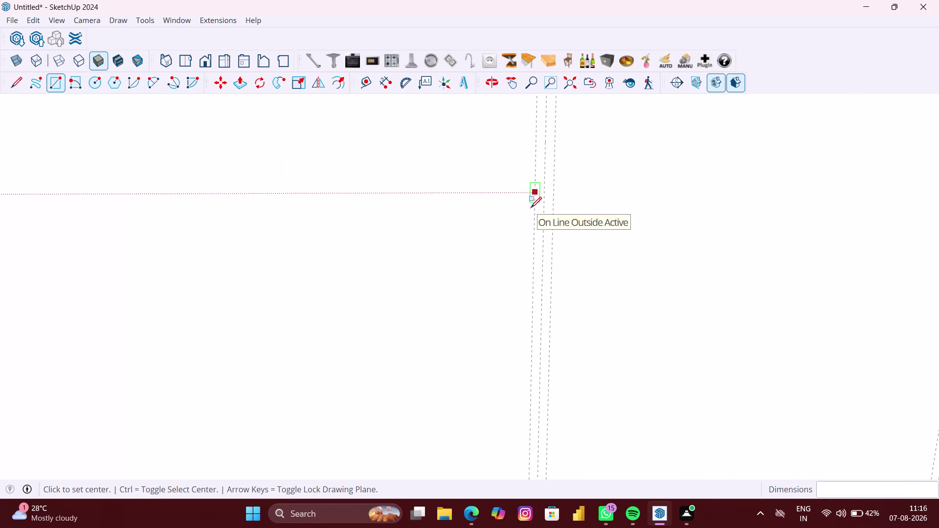
click(534, 195)
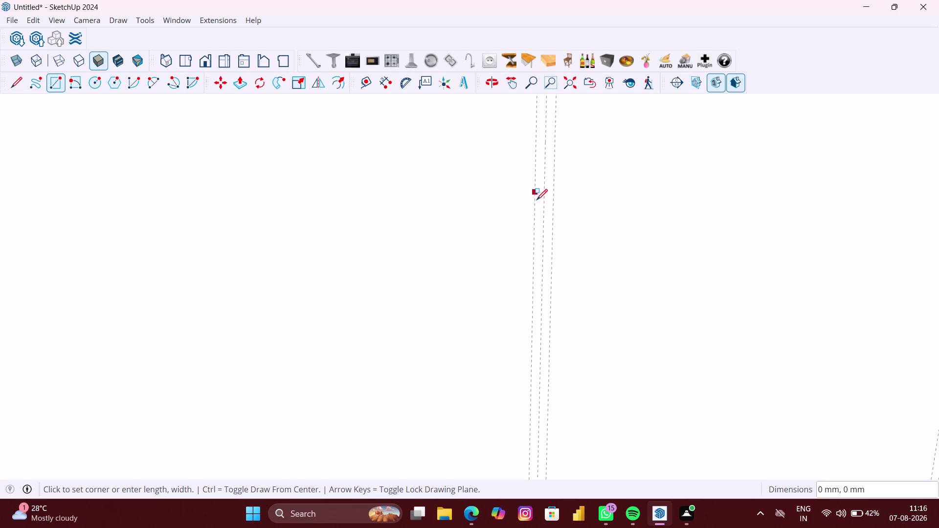
key(shift+z)
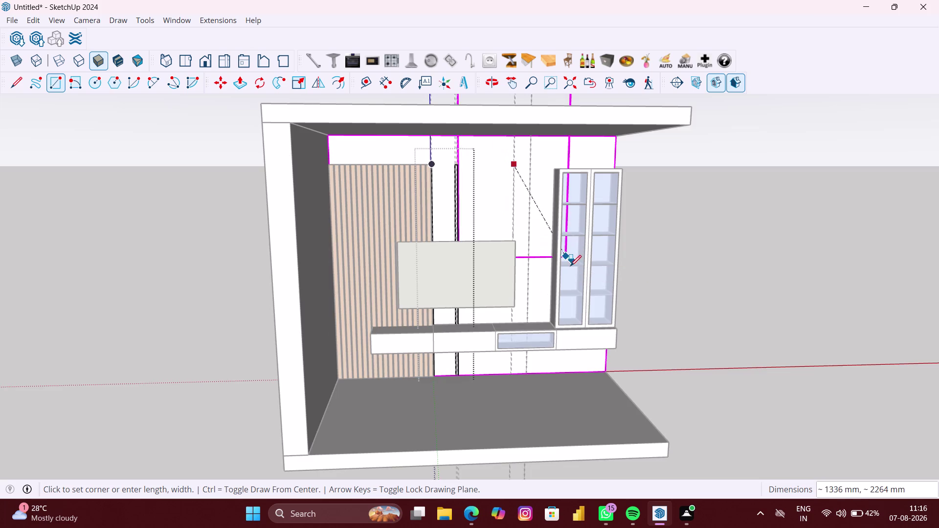
scroll(up, 3)
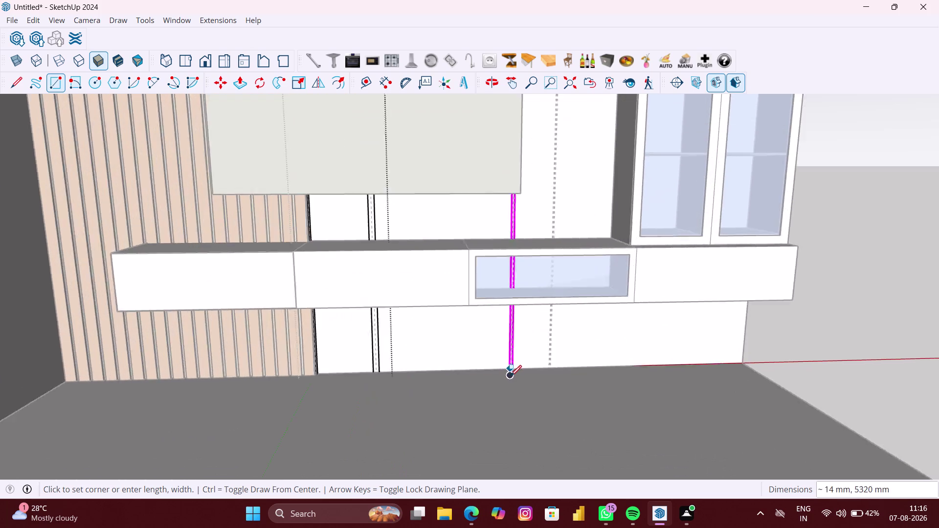
scroll(up, 3)
scroll(up, 3)
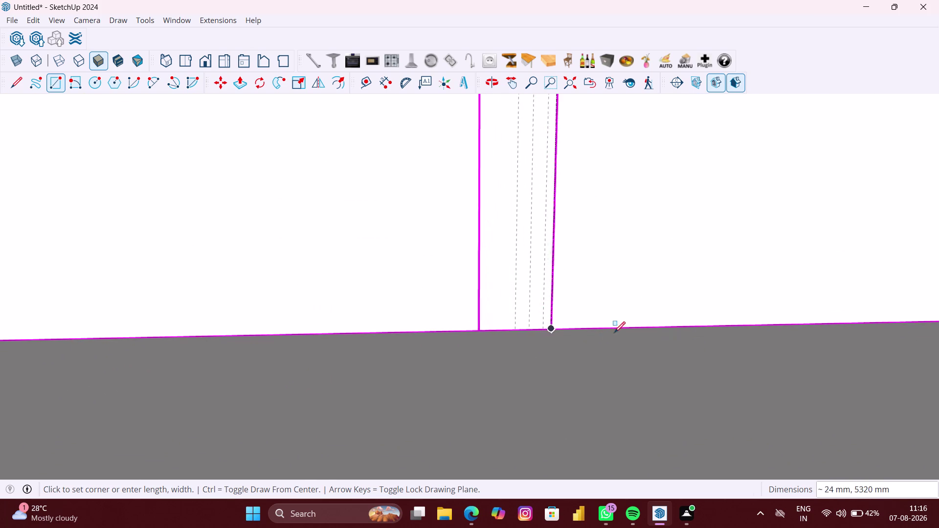
scroll(down, 3)
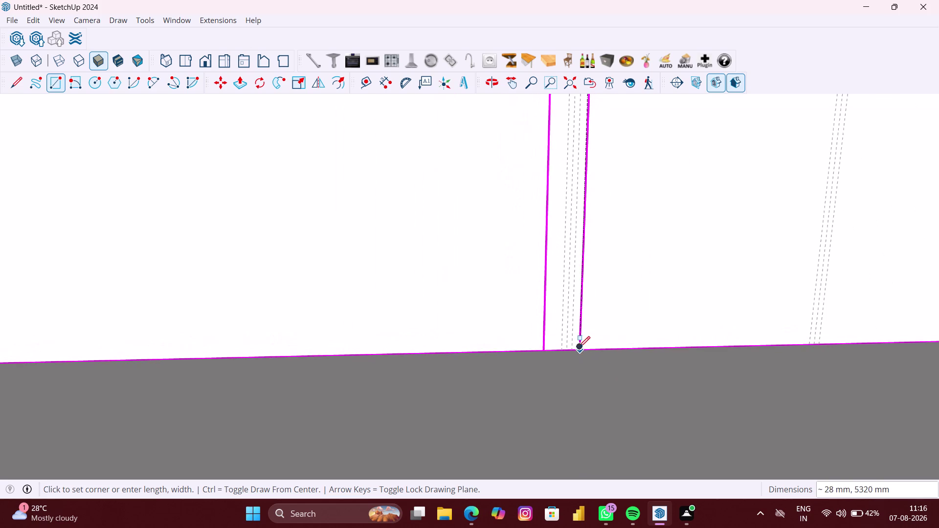
scroll(up, 3)
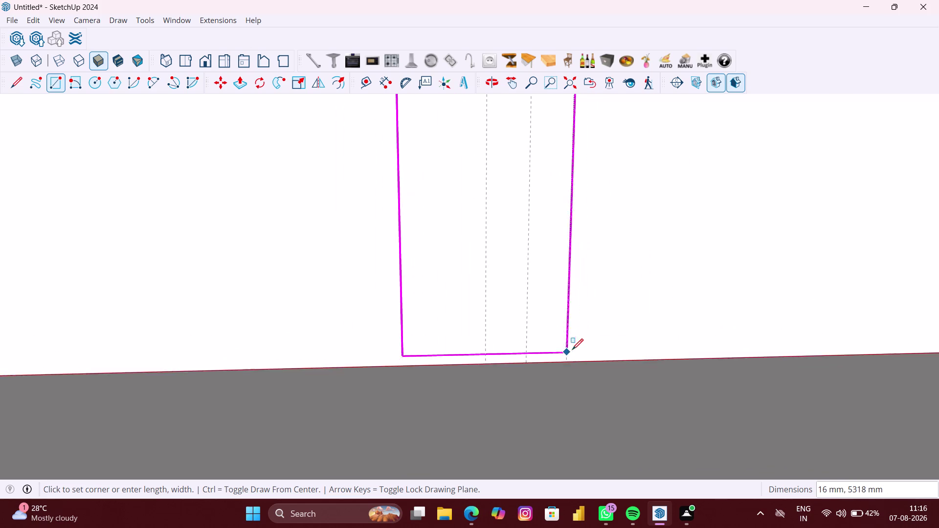
scroll(down, 3)
key(shift+z)
scroll(down, 3)
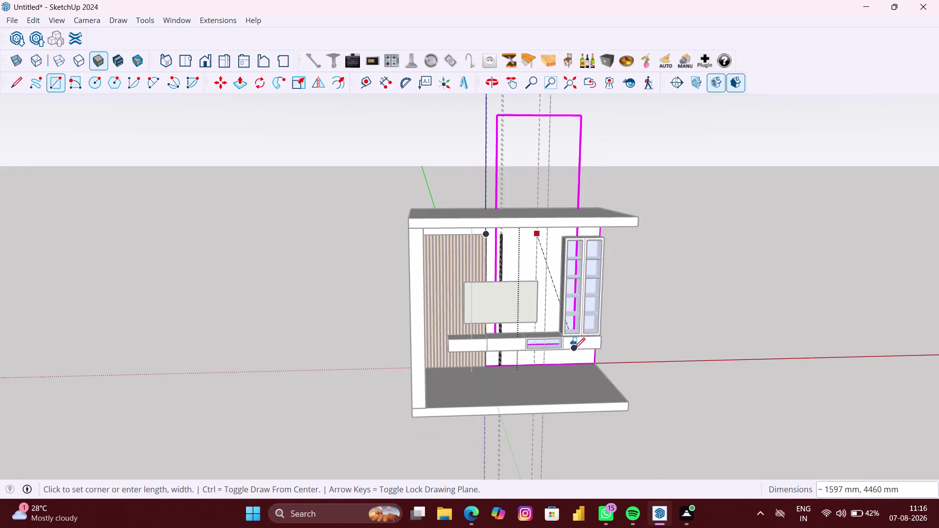
key(Left)
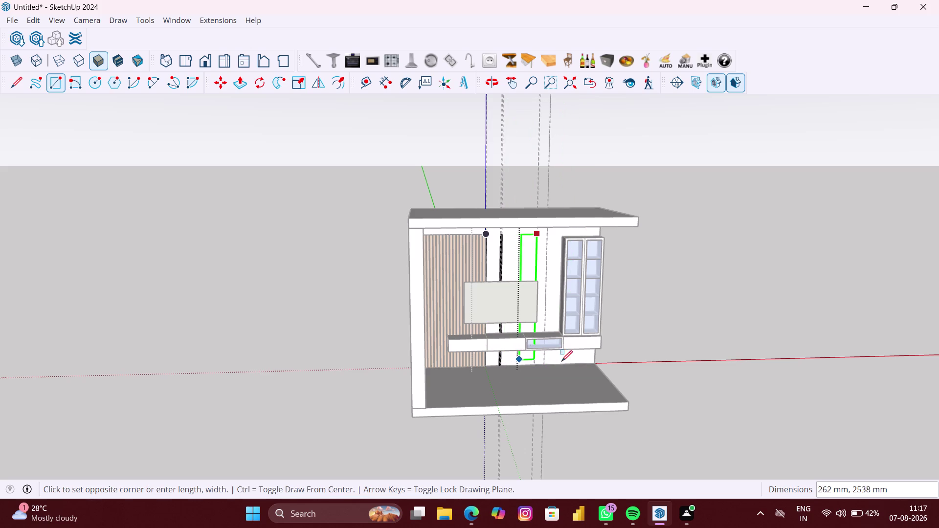
scroll(up, 3)
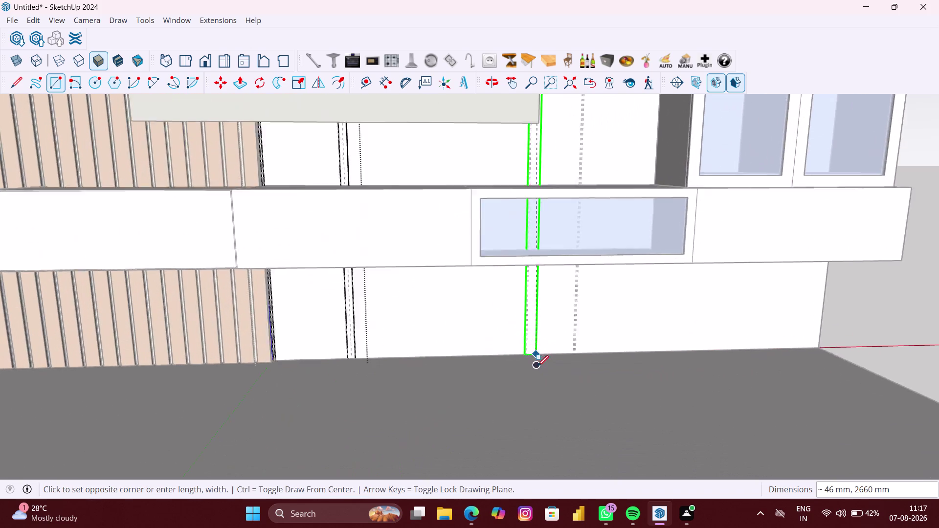
scroll(up, 3)
scroll(up, 3)
scroll(up, 3)
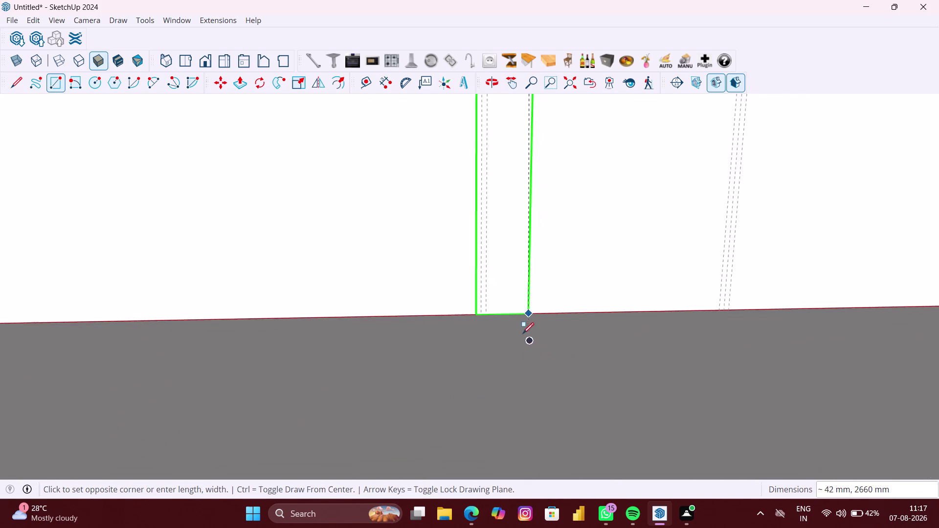
scroll(up, 3)
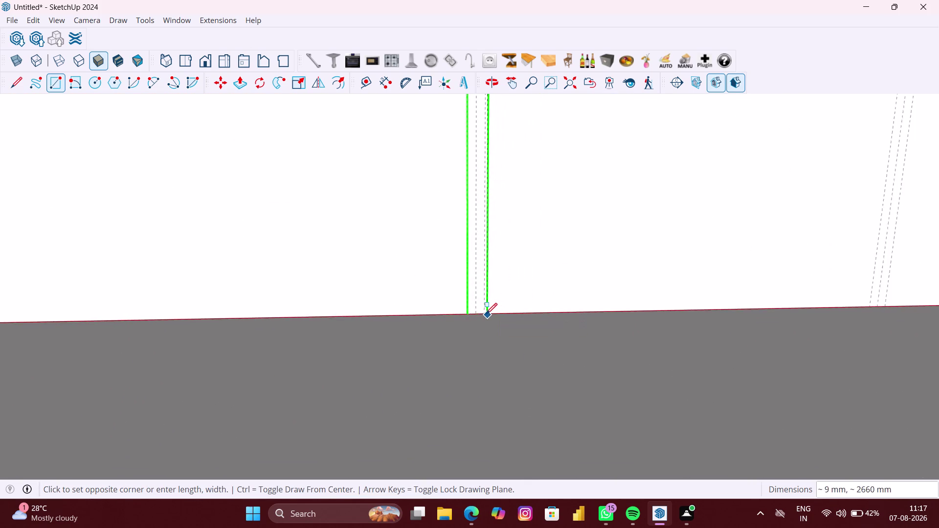
scroll(up, 3)
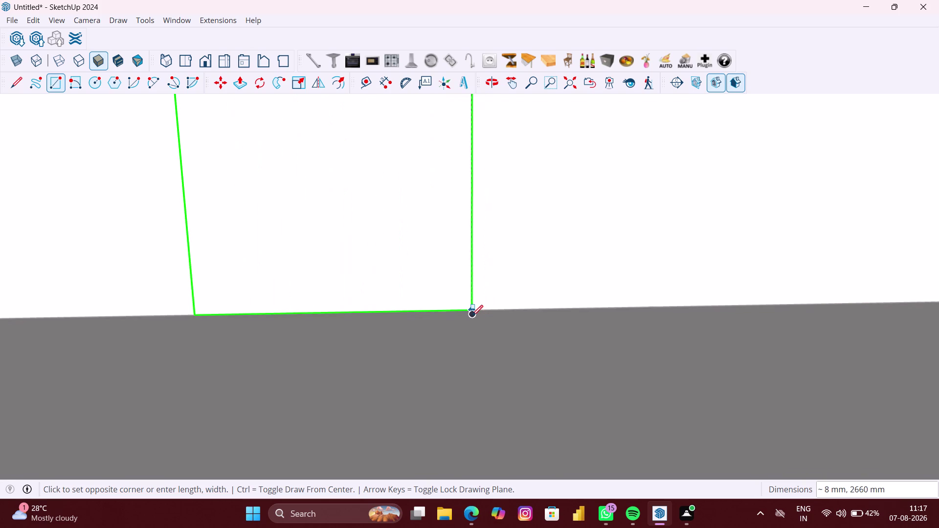
scroll(down, 3)
scroll(down, 3)
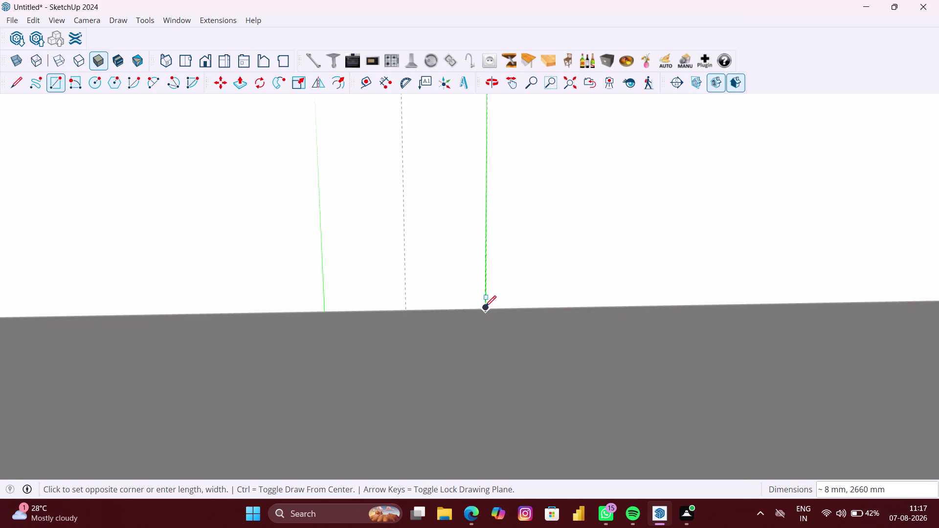
click(486, 308)
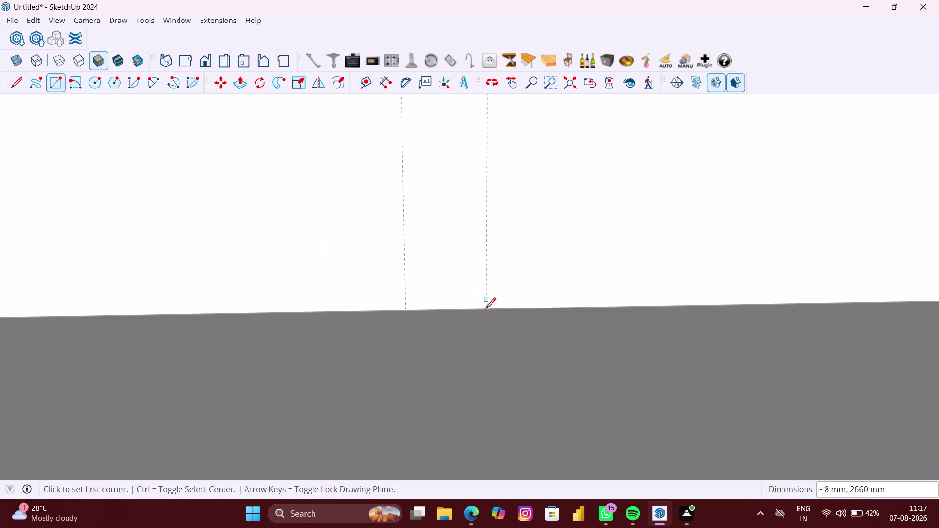
scroll(down, 3)
scroll(down, 3)
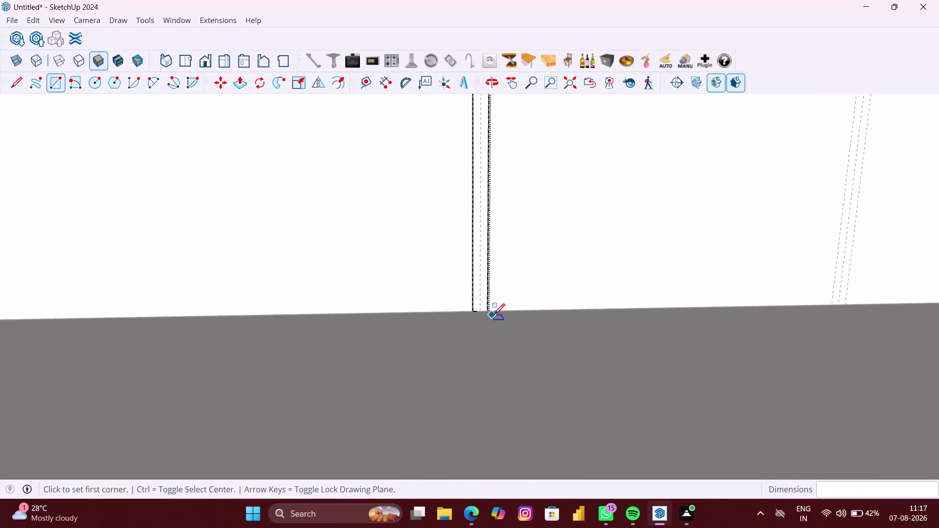
scroll(down, 3)
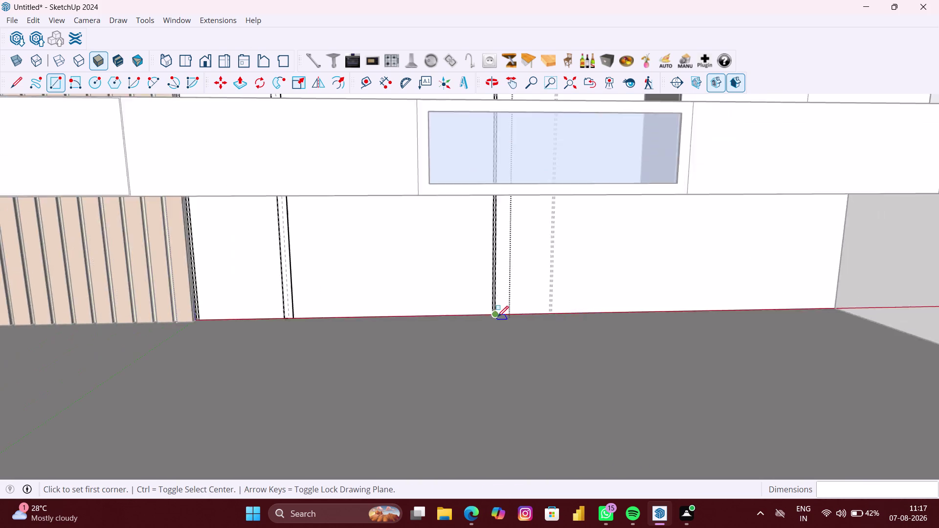
scroll(down, 3)
scroll(down, 3)
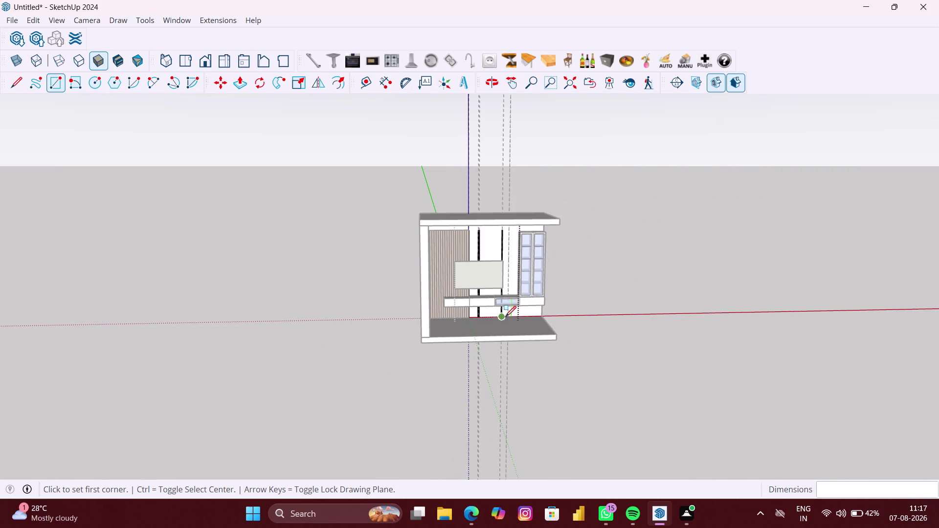
Zoom in near the cabinet and start the thin rectangle at the guide intersection.
middle_drag(510, 290, 447, 353)
scroll(up, 3)
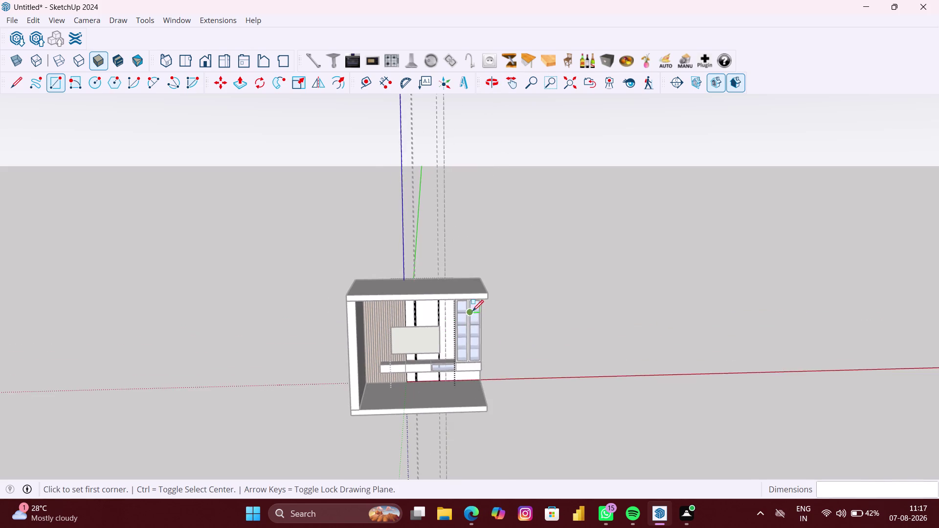
scroll(up, 3)
middle_drag(441, 314, 448, 282)
scroll(up, 3)
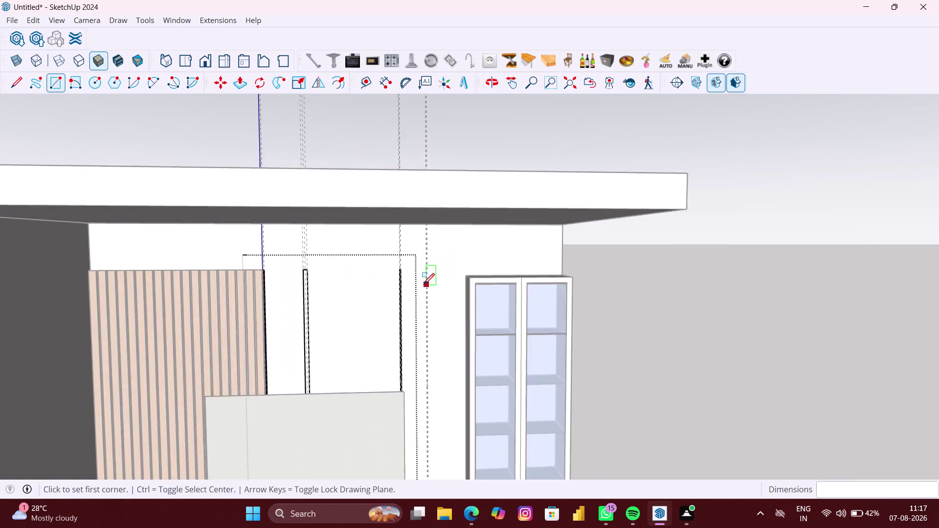
scroll(up, 3)
scroll(up, 3)
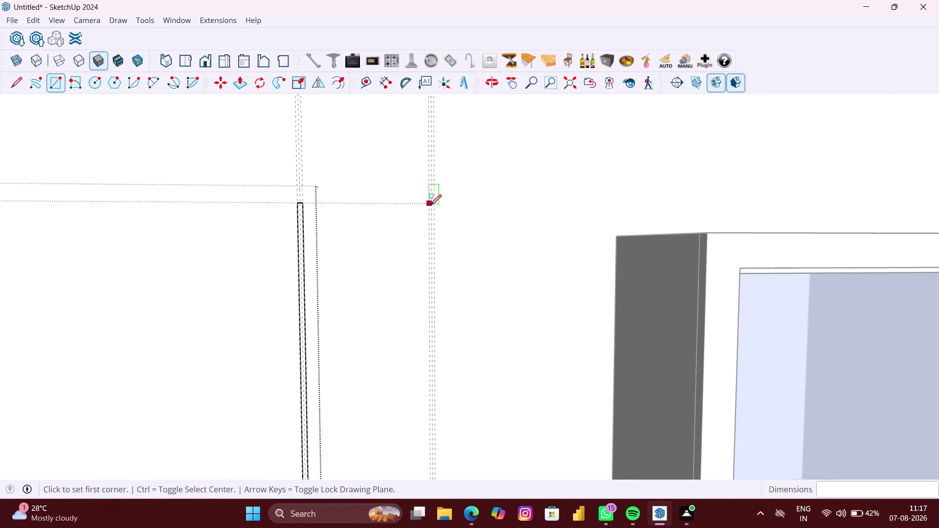
click(429, 205)
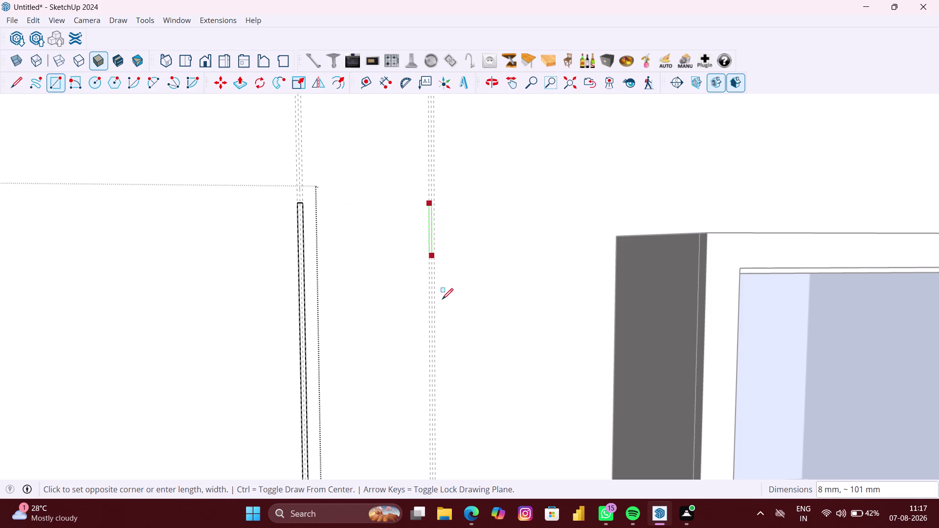
Finish the 8 mm by 1980 mm strip down to the floor beside the right-hand groove.
scroll(down, 3)
scroll(down, 3)
middle_drag(451, 314, 447, 280)
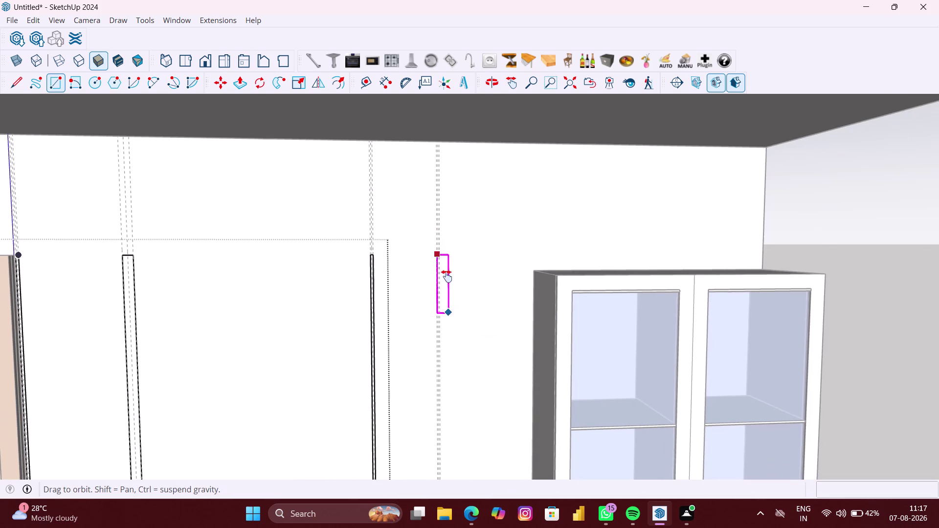
middle_drag(446, 280, 444, 224)
scroll(down, 3)
middle_drag(437, 373, 436, 289)
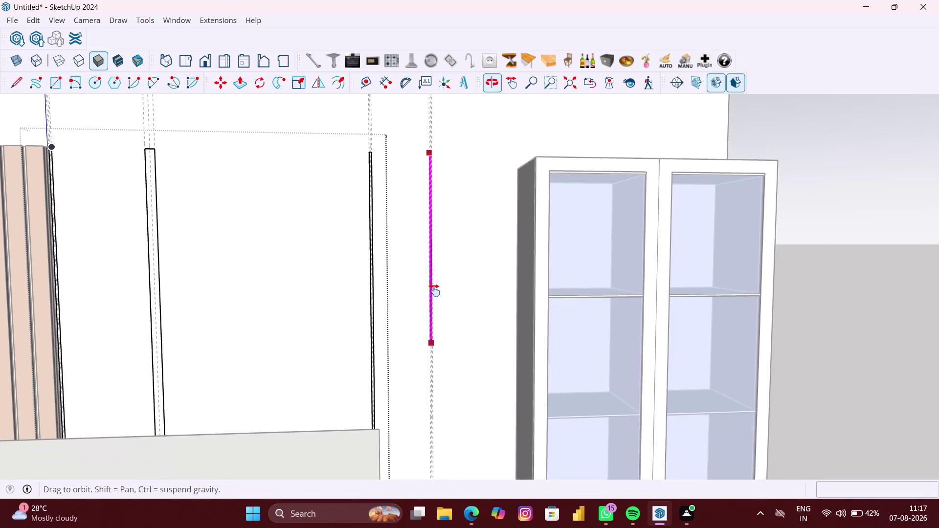
middle_drag(435, 288, 452, 217)
middle_drag(441, 358, 432, 225)
scroll(up, 3)
scroll(up, 3)
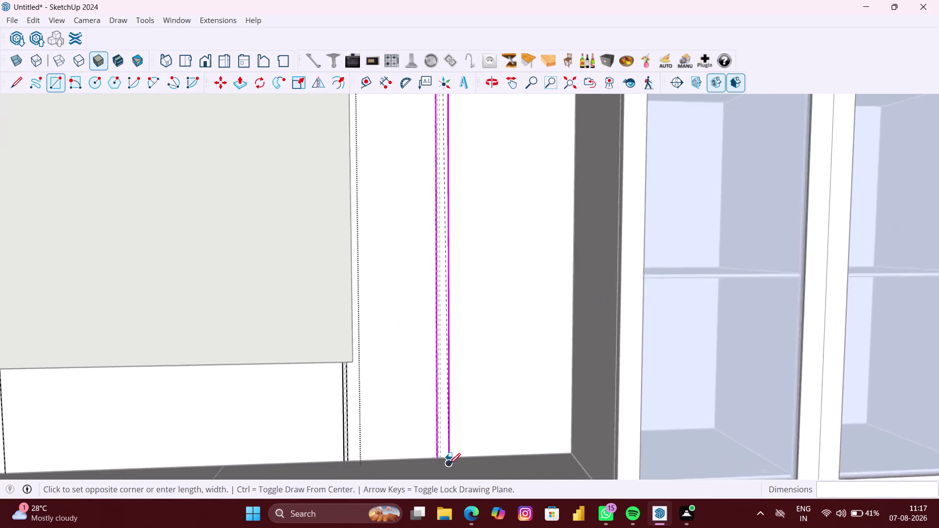
scroll(up, 3)
scroll(up, 3)
scroll(up, 3)
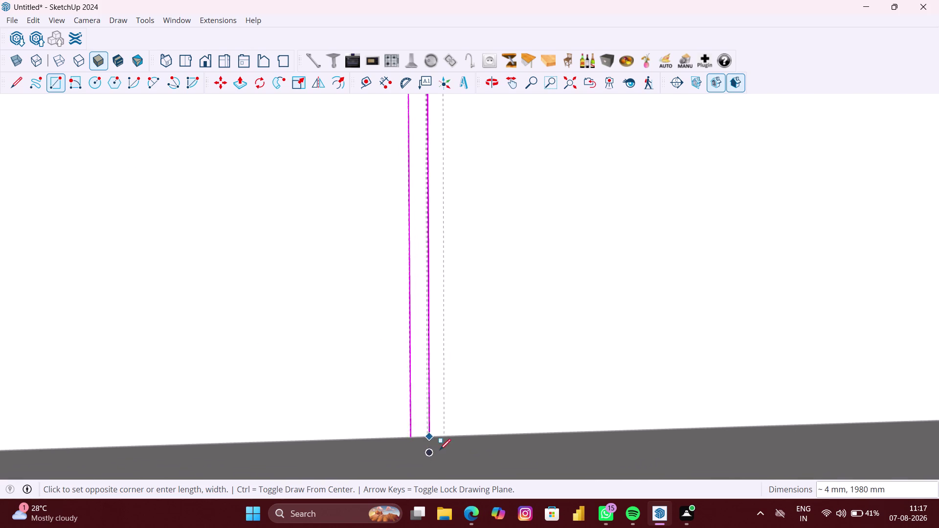
scroll(up, 3)
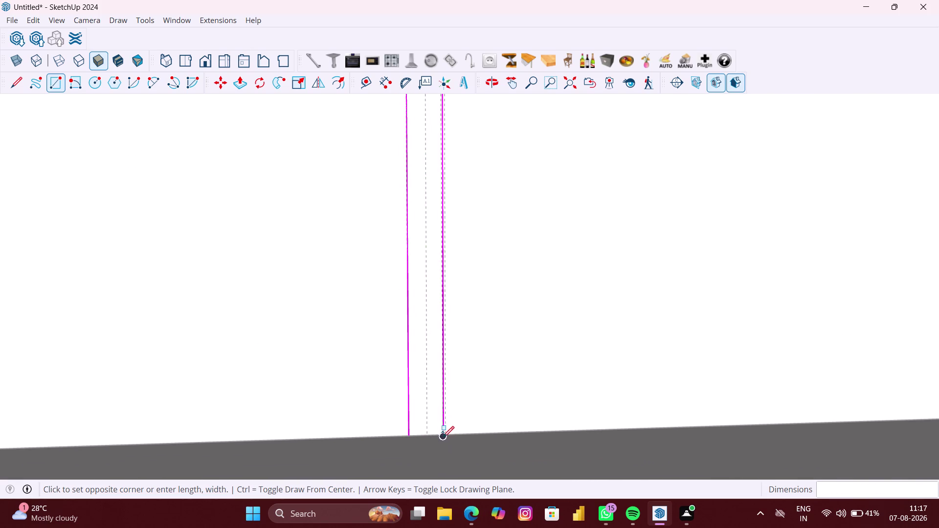
scroll(up, 3)
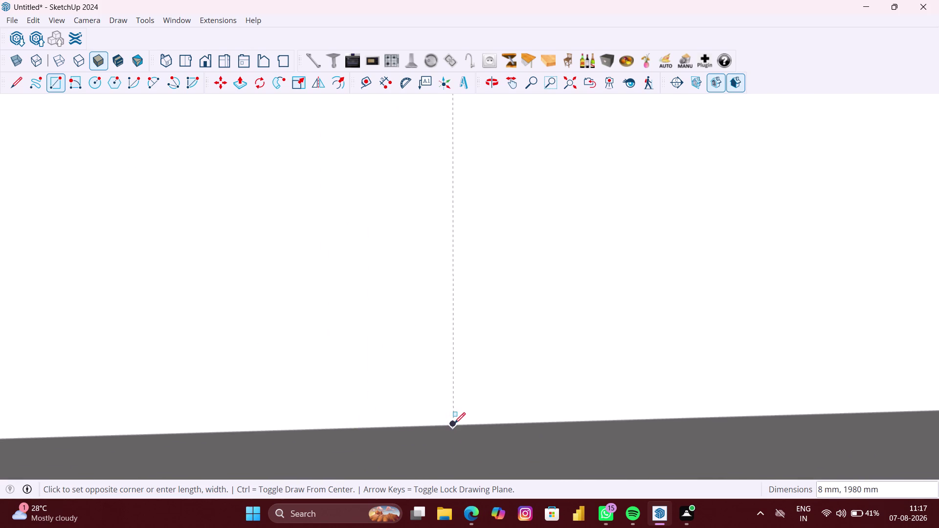
scroll(down, 3)
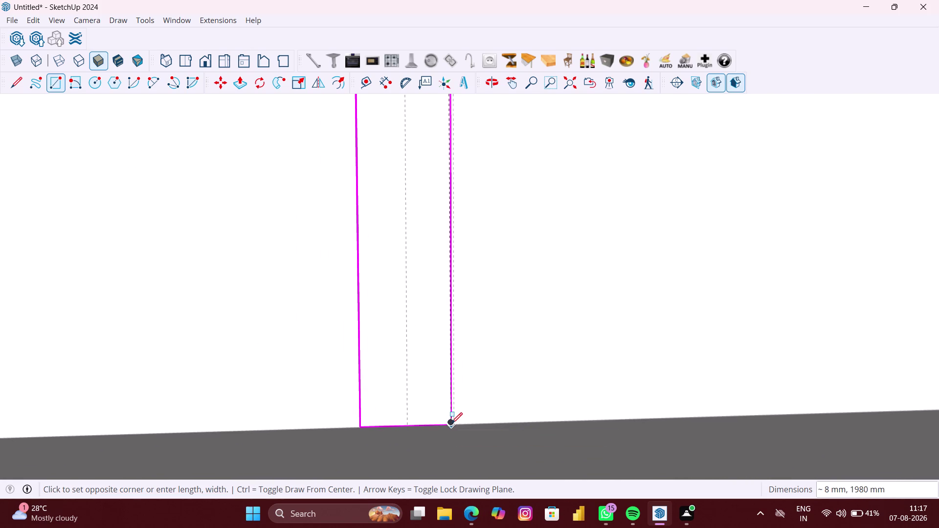
click(451, 424)
Zoom out to view the whole TV wall and return to the Select tool.
scroll(down, 3)
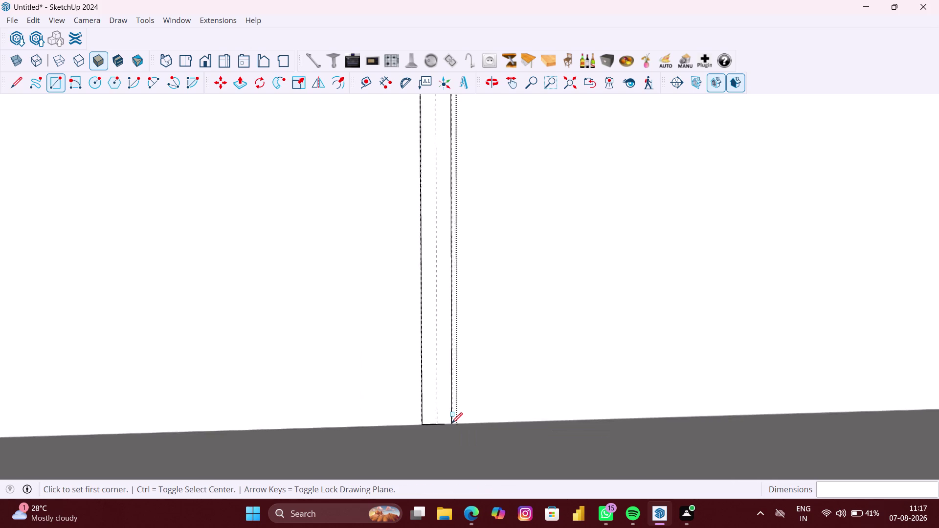
scroll(down, 3)
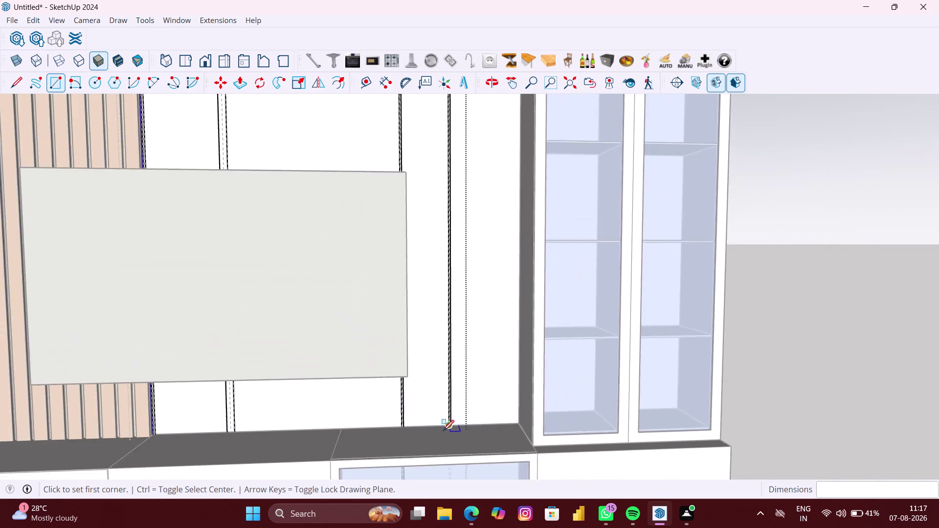
scroll(down, 3)
scroll(up, 3)
middle_drag(305, 278, 239, 293)
scroll(up, 3)
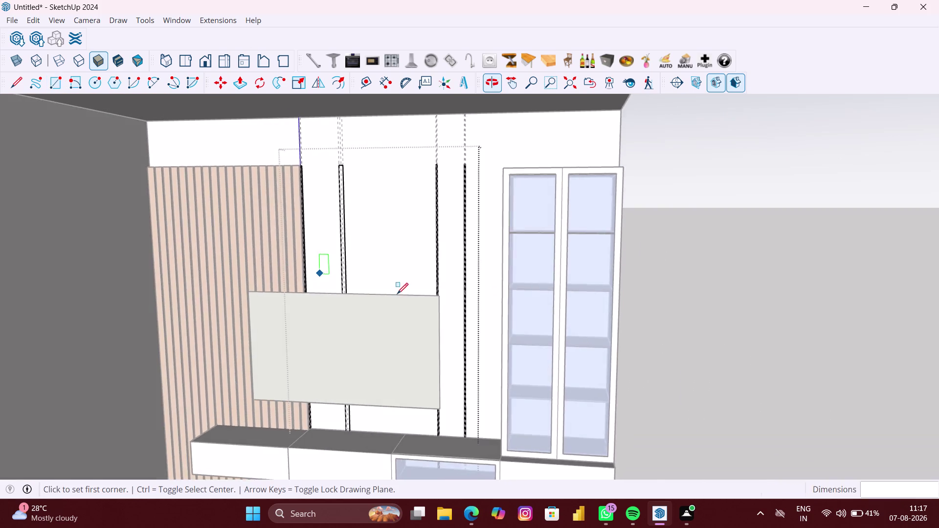
key(space)
click(728, 299)
Zoom toward the new strip, then open and close the Edit menu.
scroll(up, 3)
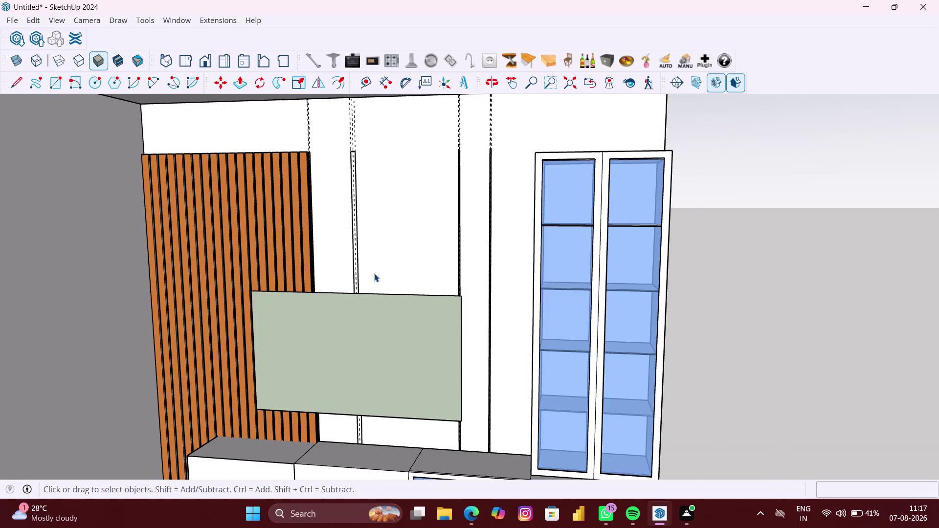
scroll(up, 3)
middle_drag(364, 270, 399, 281)
scroll(up, 3)
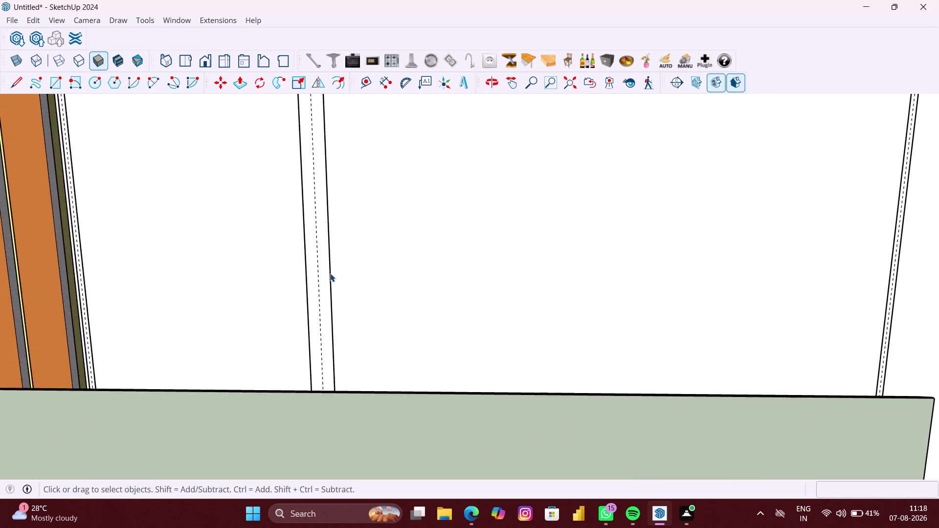
scroll(up, 3)
click(327, 274)
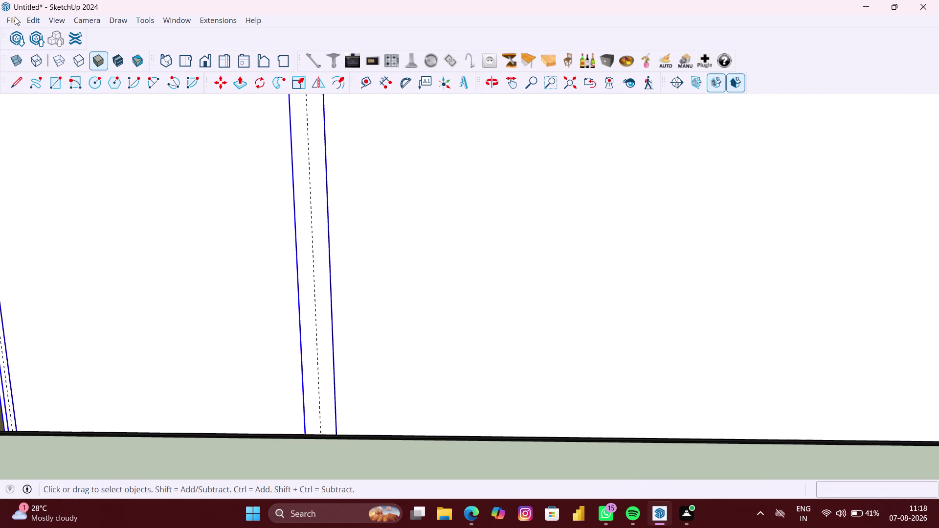
click(53, 21)
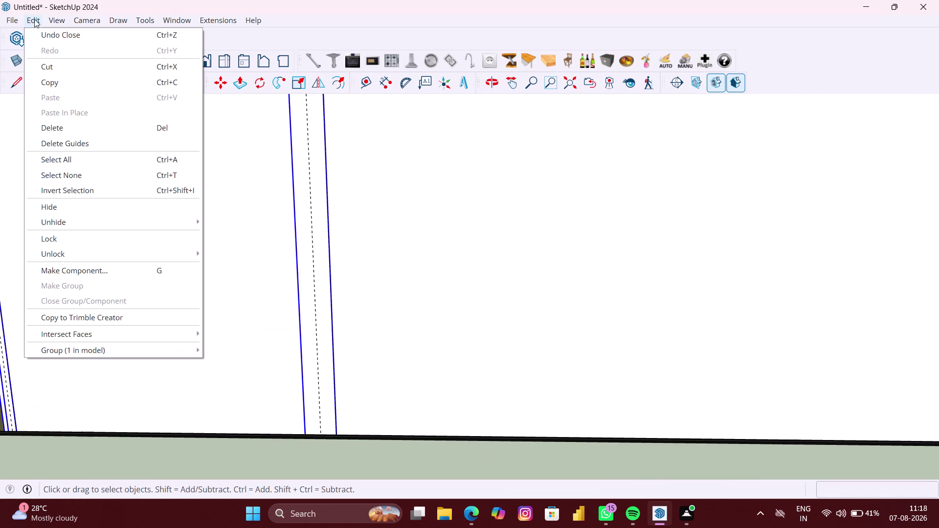
click(71, 145)
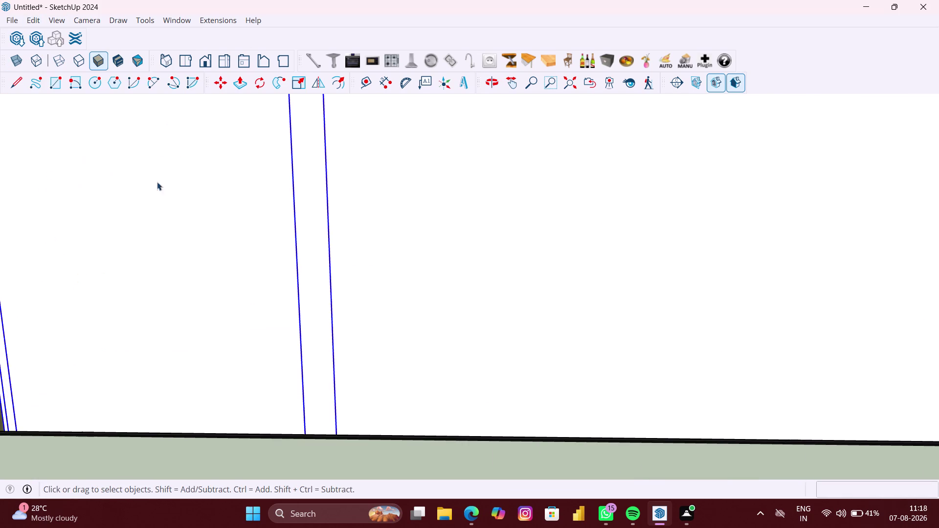
Clear the selection, enter the wall group and select the narrow strip face.
scroll(down, 3)
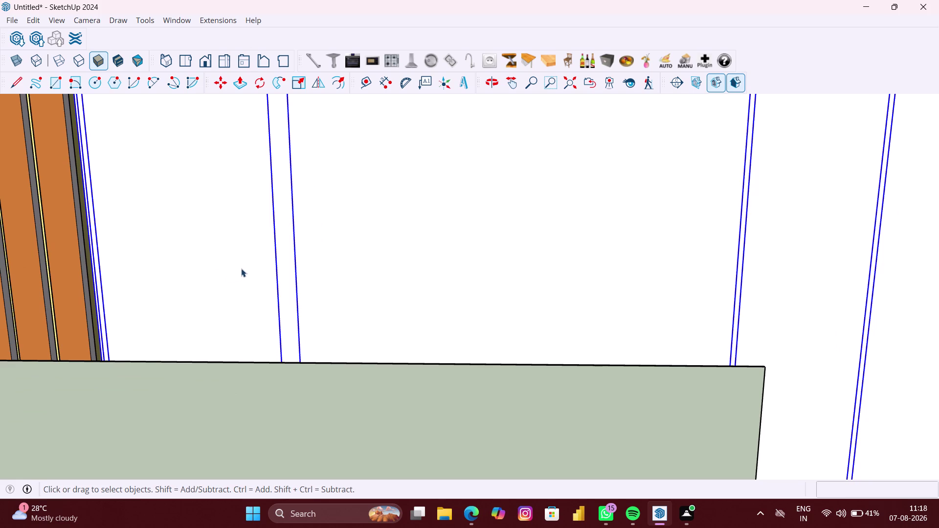
key(p)
scroll(up, 3)
key(space)
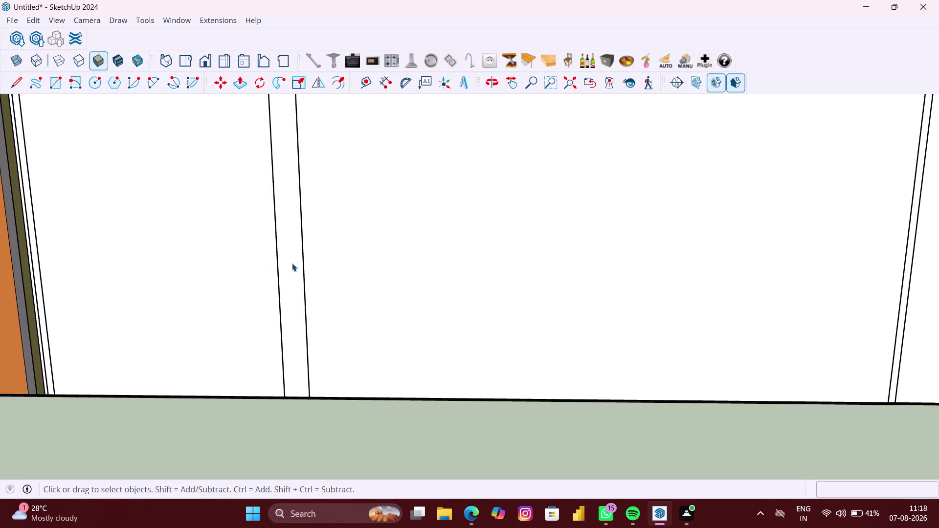
double_click(292, 263)
click(294, 263)
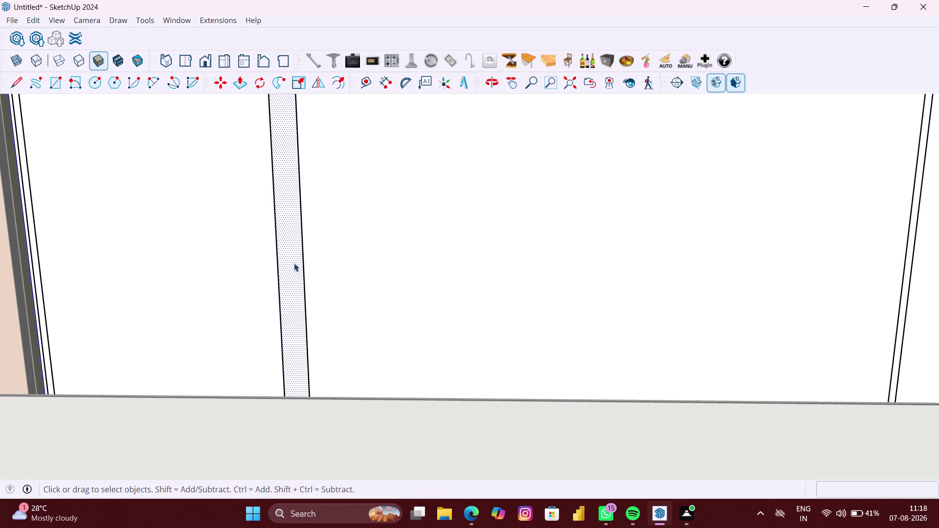
Recess the selected strip face 0.5 inches with Push/Pull.
key(p)
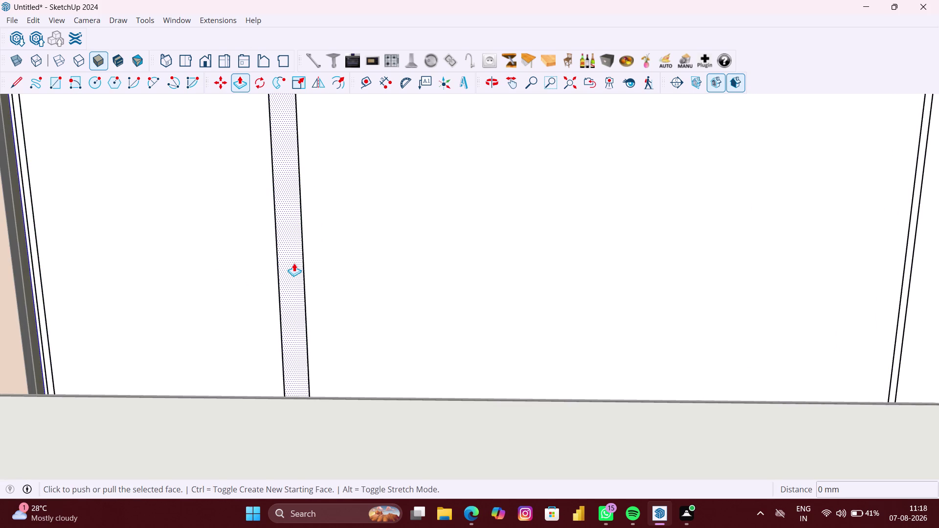
scroll(up, 3)
click(294, 264)
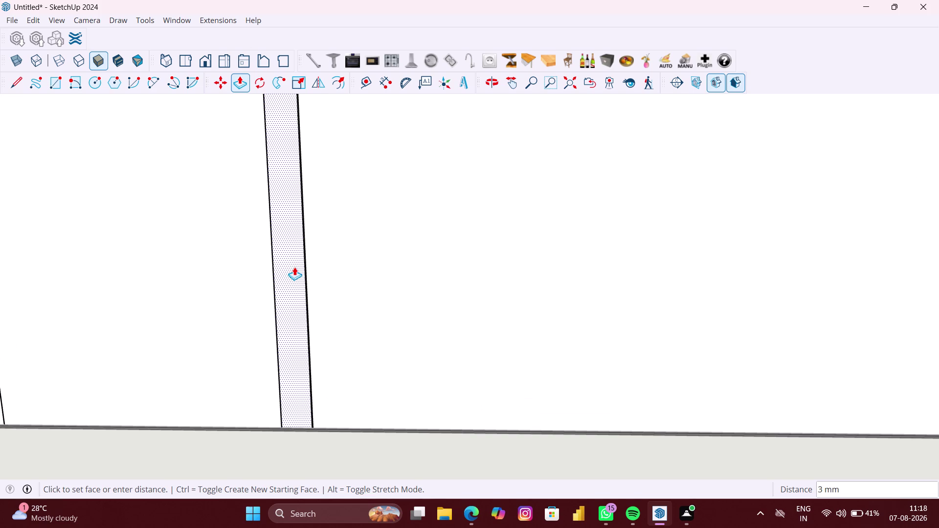
text(0.5)
text(")
key(Return)
Inspect the groove, then recess the next strip by the same 0.5-inch depth.
scroll(down, 3)
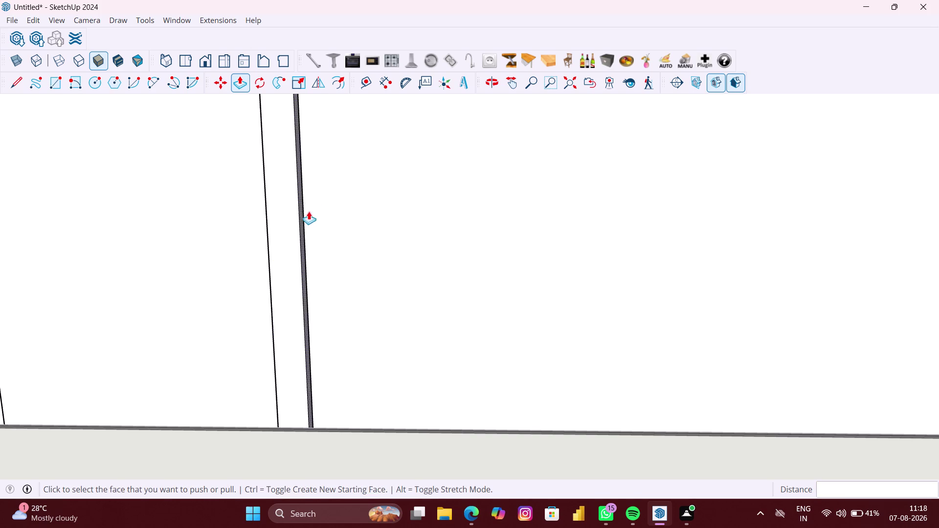
scroll(down, 3)
scroll(up, 3)
middle_drag(247, 191, 192, 190)
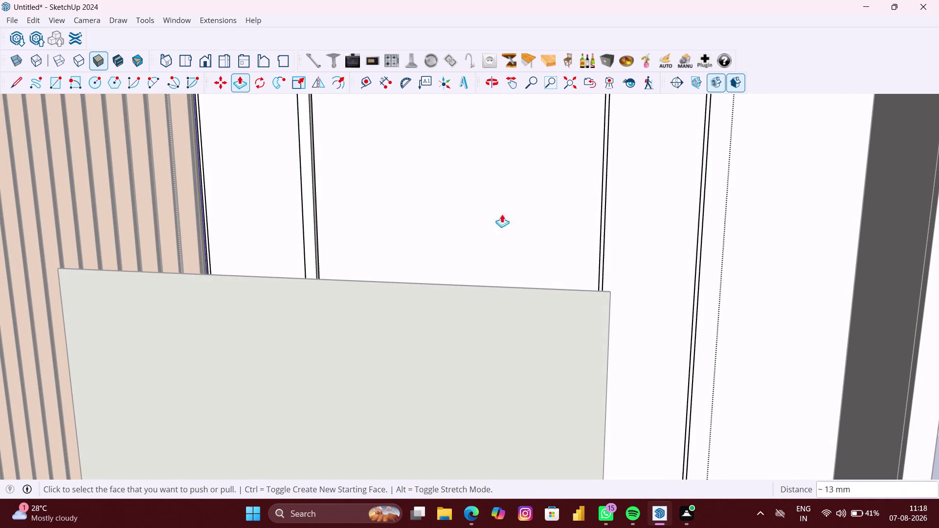
scroll(up, 3)
middle_drag(714, 257, 787, 256)
scroll(up, 3)
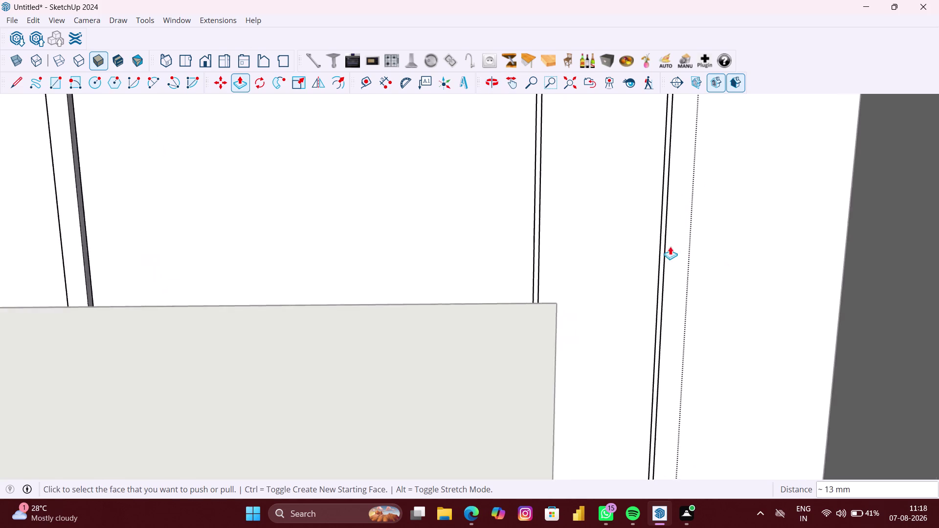
scroll(up, 3)
middle_drag(640, 241, 723, 246)
scroll(up, 3)
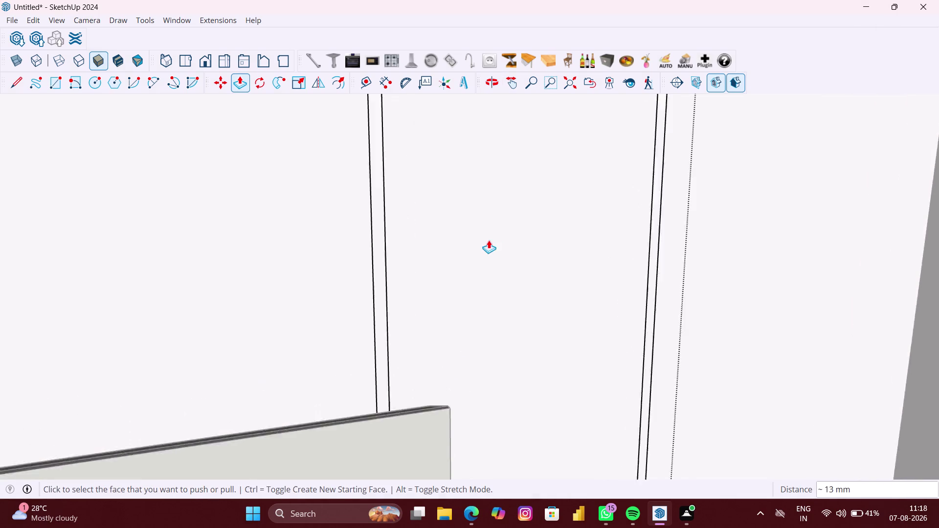
middle_drag(480, 236, 553, 235)
scroll(up, 3)
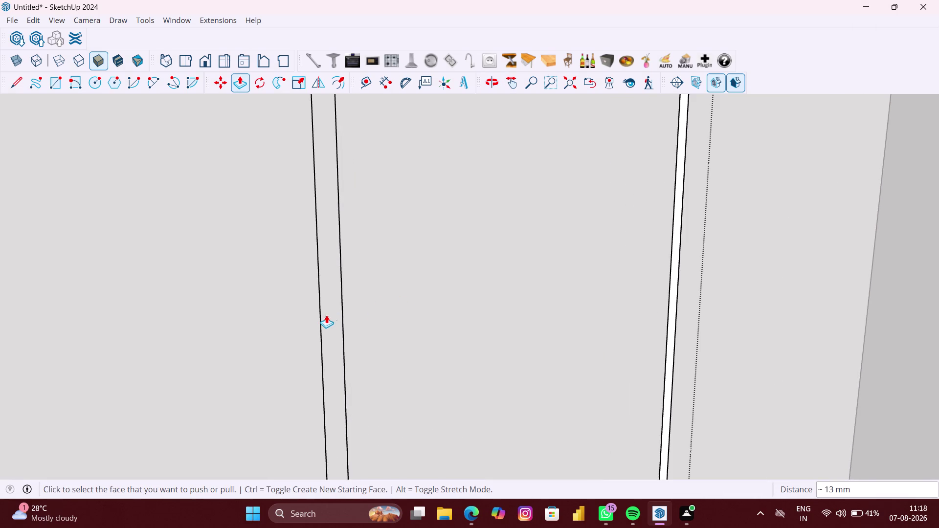
scroll(up, 3)
double_click(330, 313)
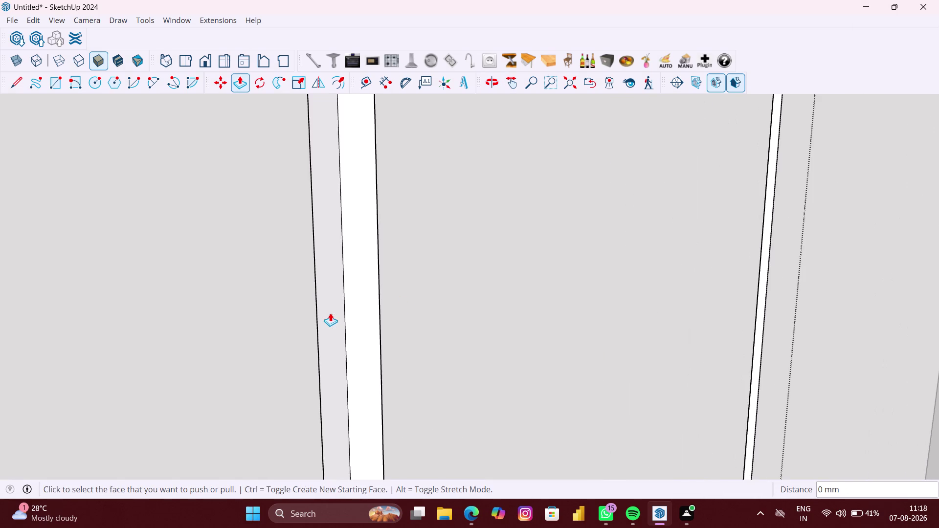
Recess the right-hand strip near the cabinet by the same 0.5-inch depth.
scroll(down, 3)
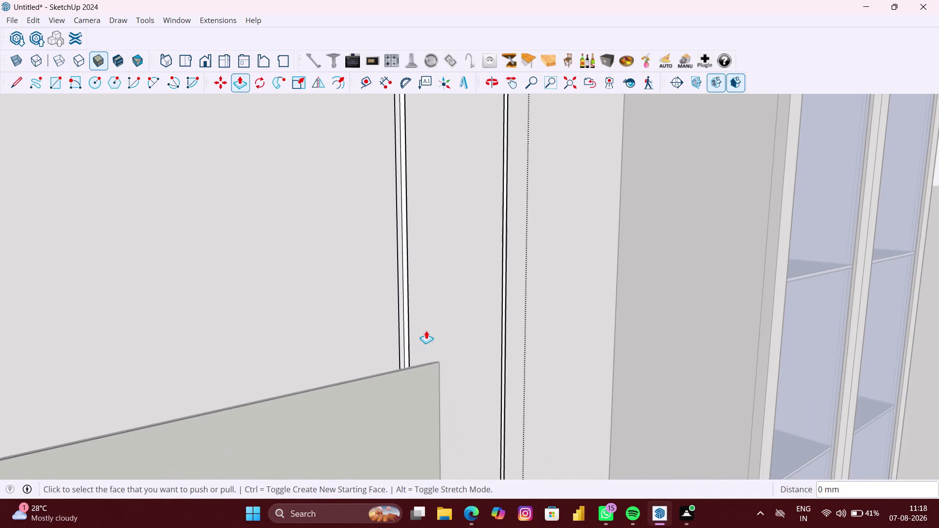
middle_drag(422, 332, 253, 331)
scroll(down, 3)
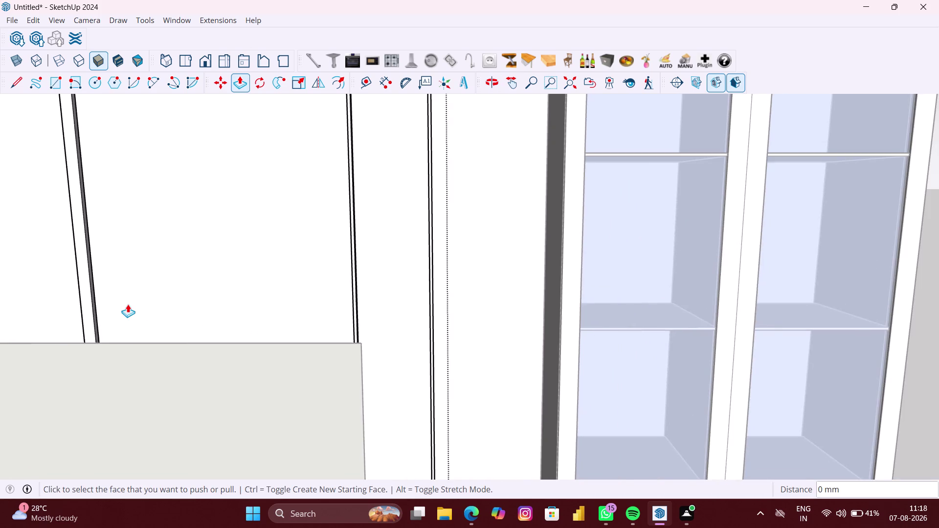
scroll(up, 3)
middle_drag(123, 303, 141, 324)
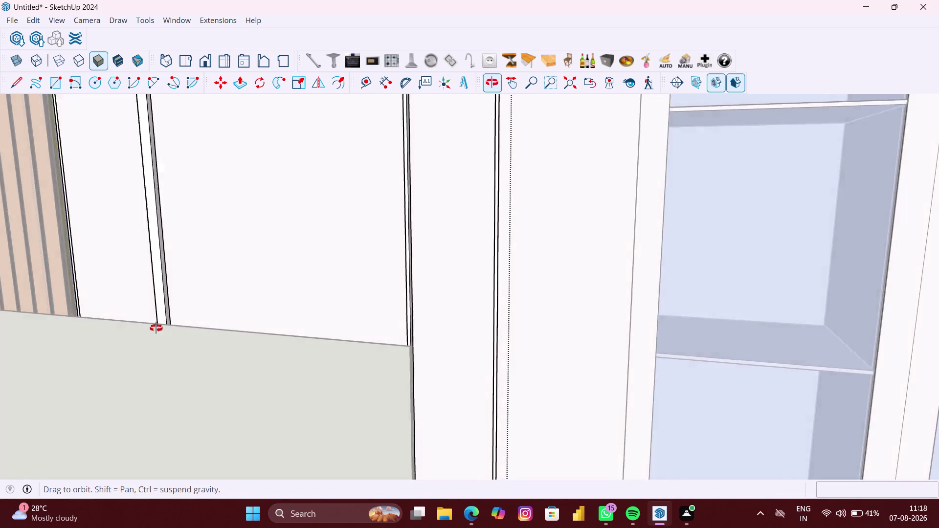
middle_drag(141, 325, 181, 332)
scroll(up, 3)
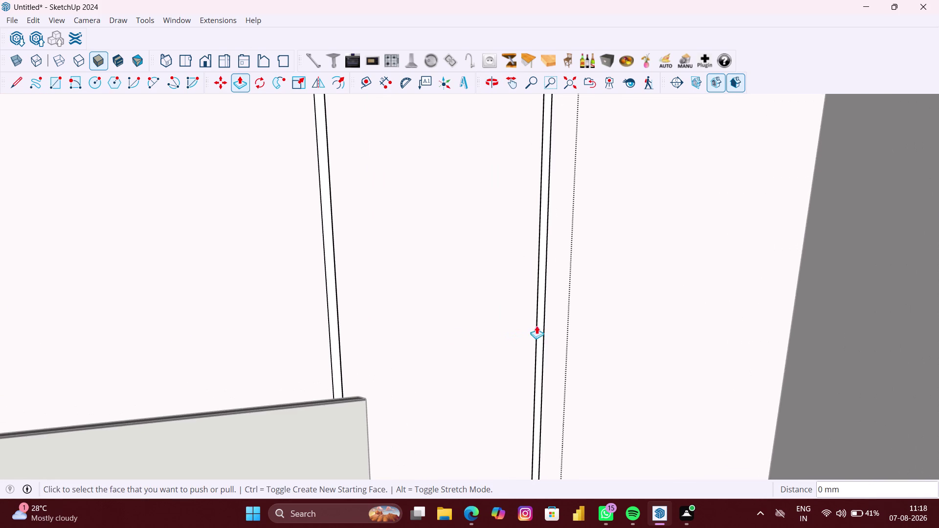
scroll(up, 3)
click(543, 326)
click(543, 325)
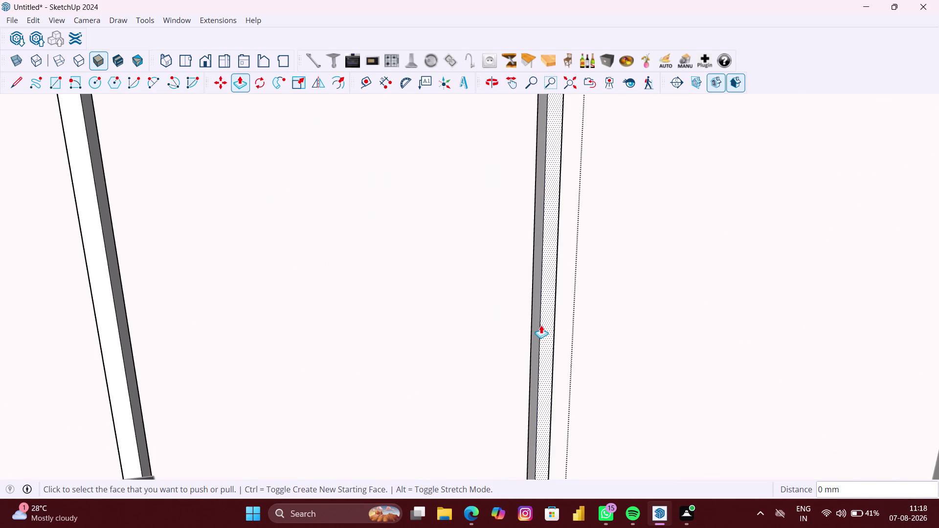
Recess one more strip, turn to face the TV wall and activate the Paint Bucket.
scroll(down, 3)
scroll(down, 3)
scroll(down, 3)
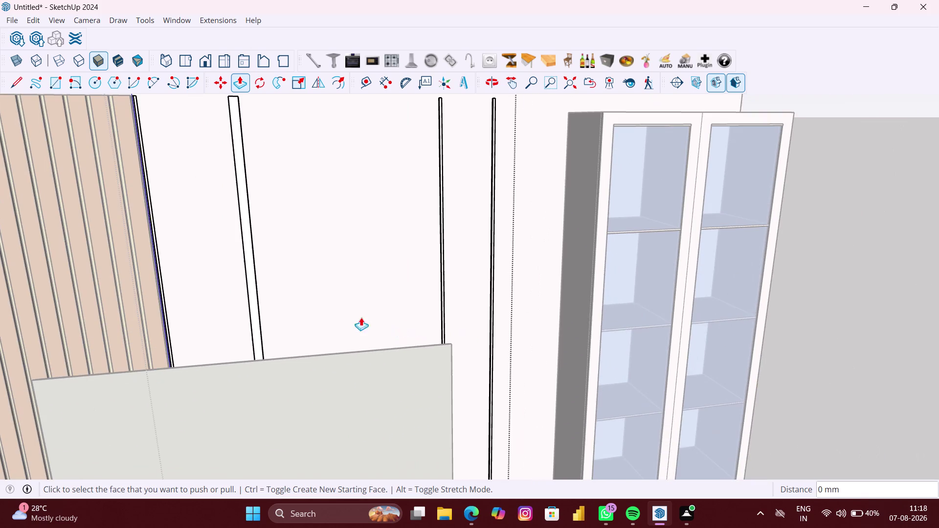
scroll(up, 3)
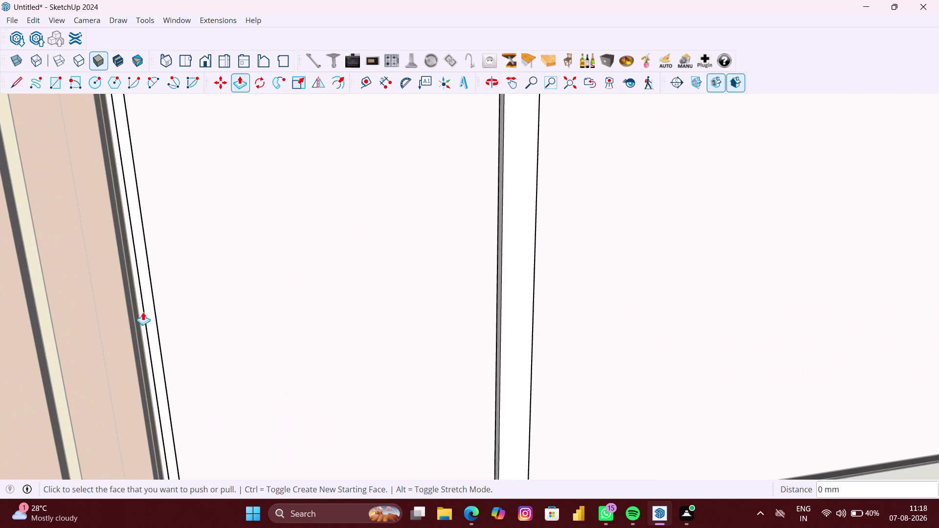
double_click(150, 312)
scroll(down, 3)
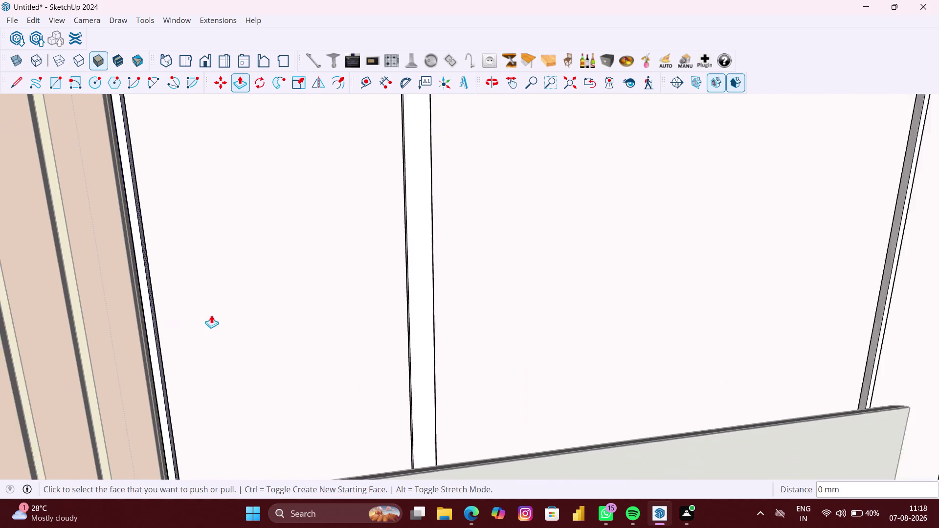
scroll(down, 3)
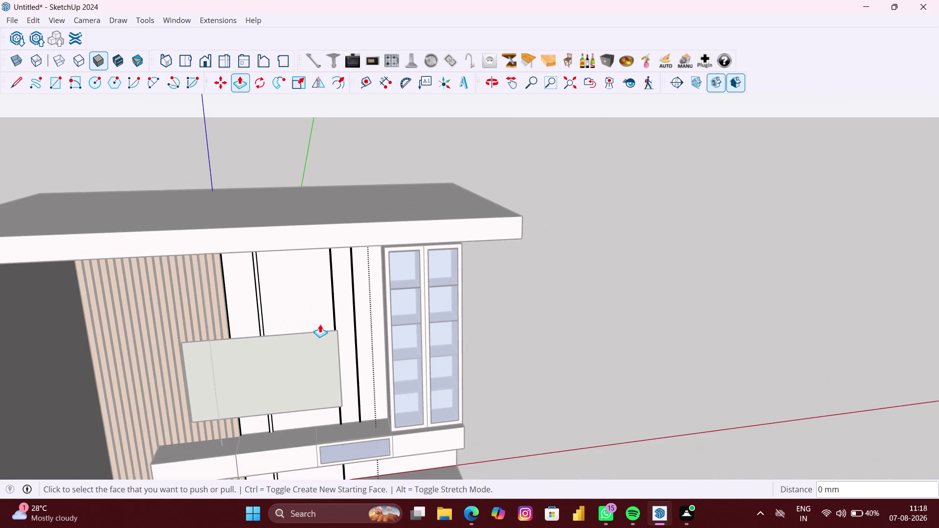
middle_drag(320, 324, 271, 281)
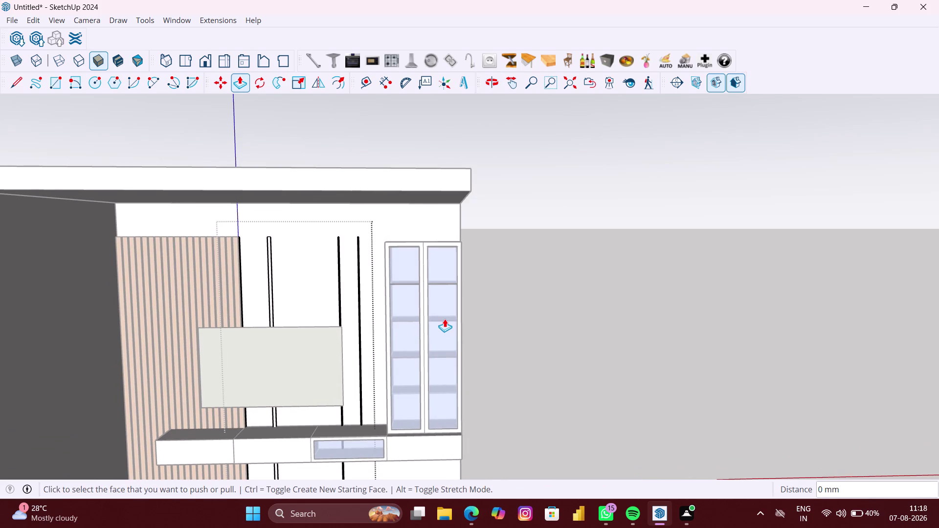
key(b)
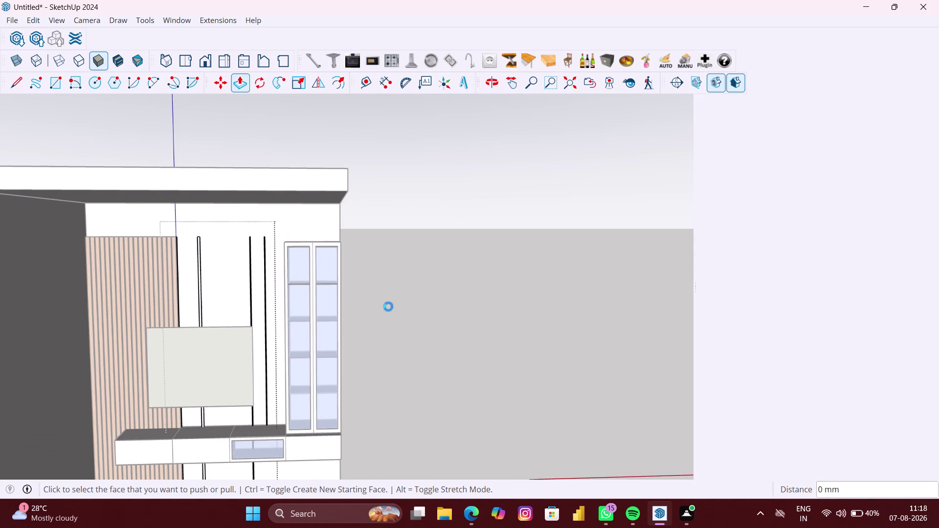
scroll(up, 3)
Pick the yellow translucent glass and paint the first two vertical strips.
click(711, 278)
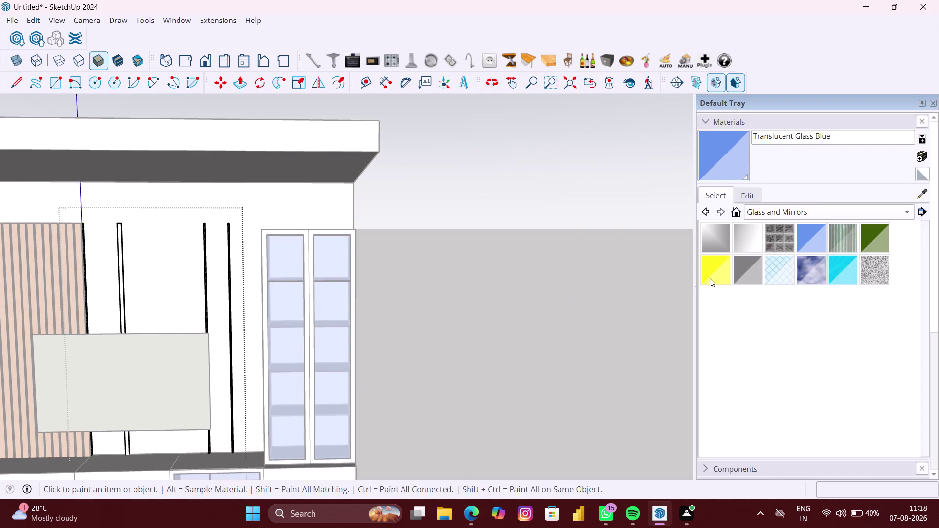
scroll(up, 3)
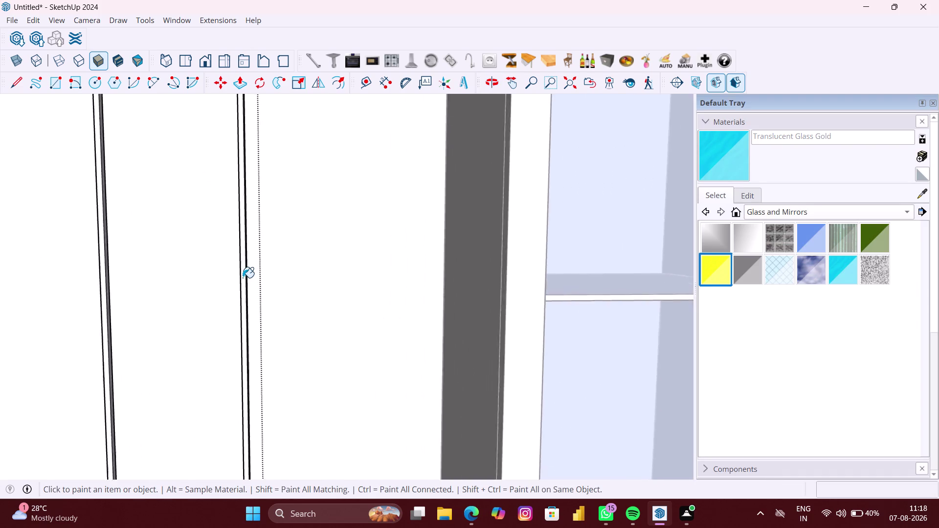
scroll(up, 3)
click(244, 277)
scroll(down, 3)
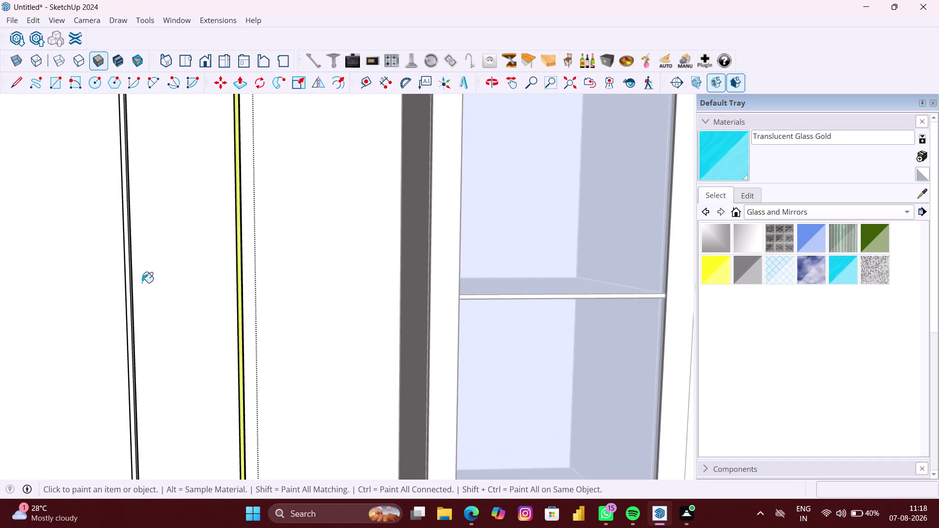
scroll(up, 3)
scroll(up, 3)
click(135, 282)
Paint the strips by the slat wall yellow, including both faces of the last one.
scroll(down, 3)
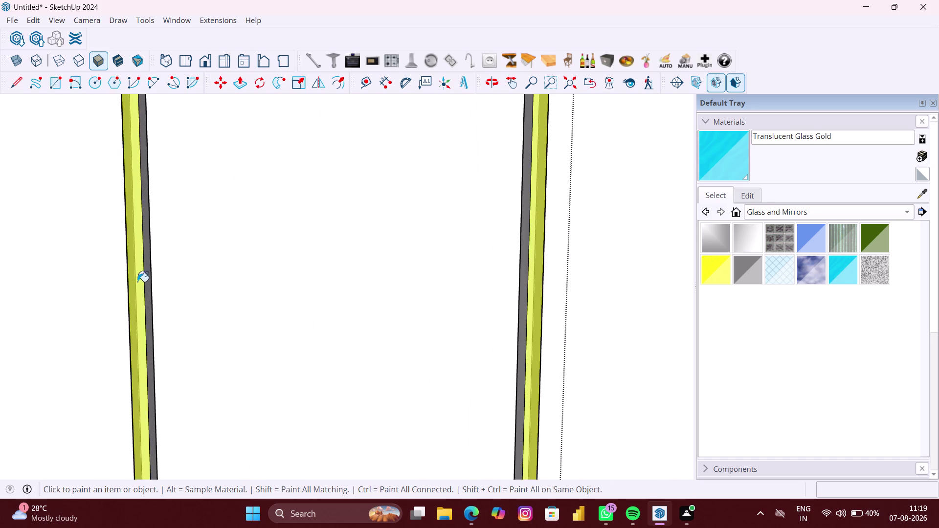
scroll(down, 3)
middle_drag(164, 282, 298, 264)
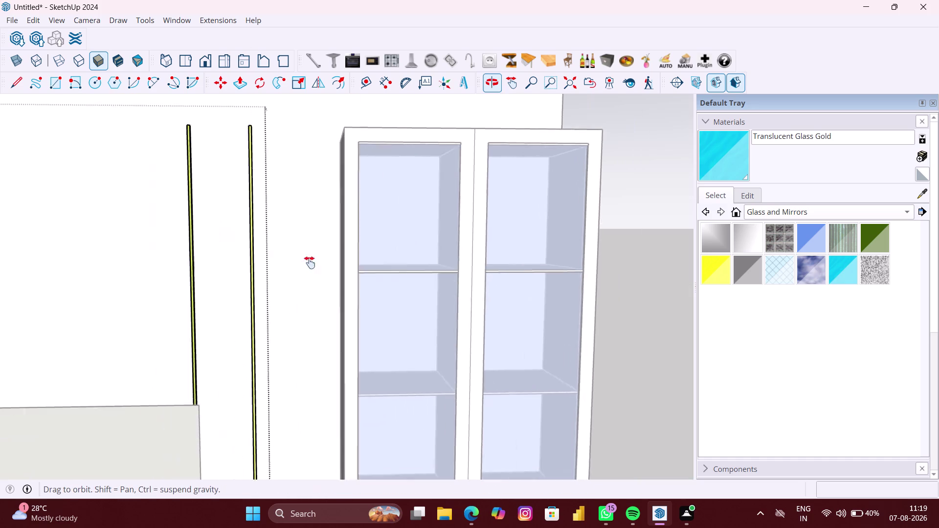
middle_drag(298, 264, 508, 272)
scroll(up, 3)
click(272, 297)
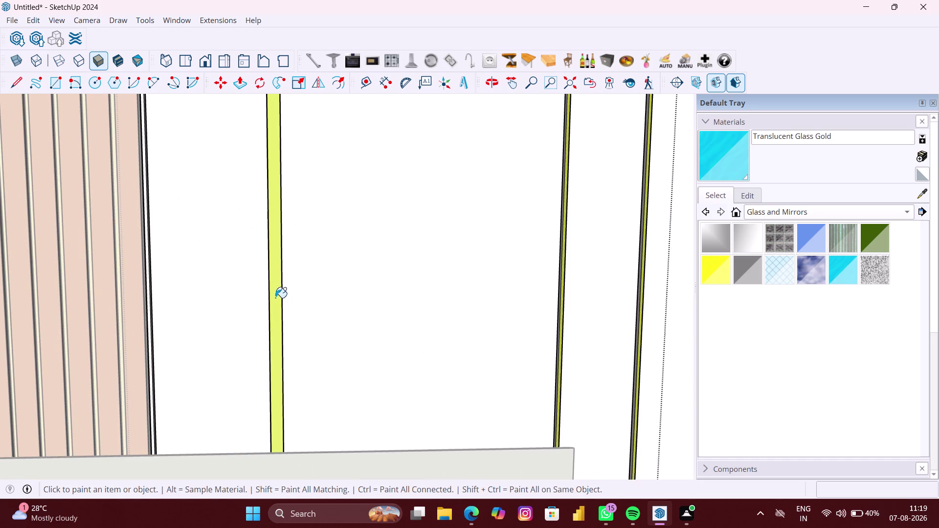
middle_drag(178, 300, 237, 279)
scroll(up, 3)
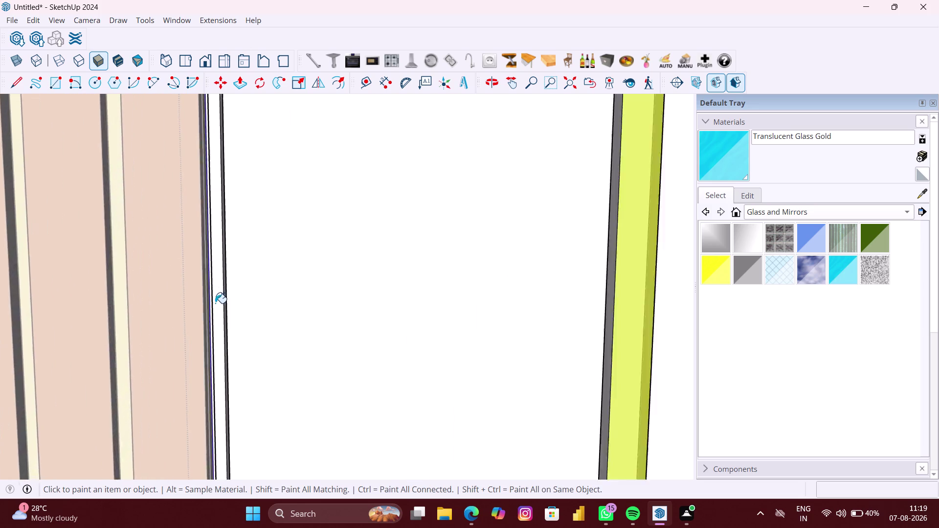
click(229, 298)
click(224, 298)
scroll(down, 3)
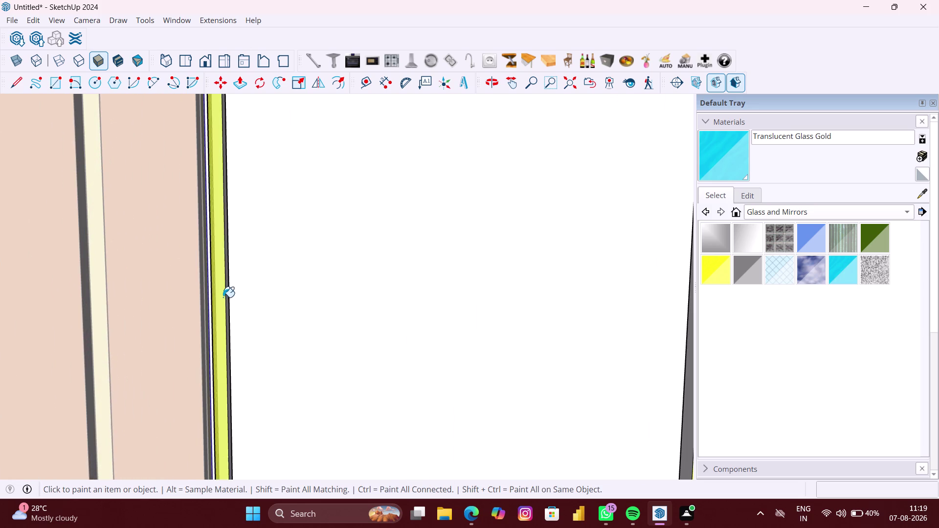
scroll(down, 3)
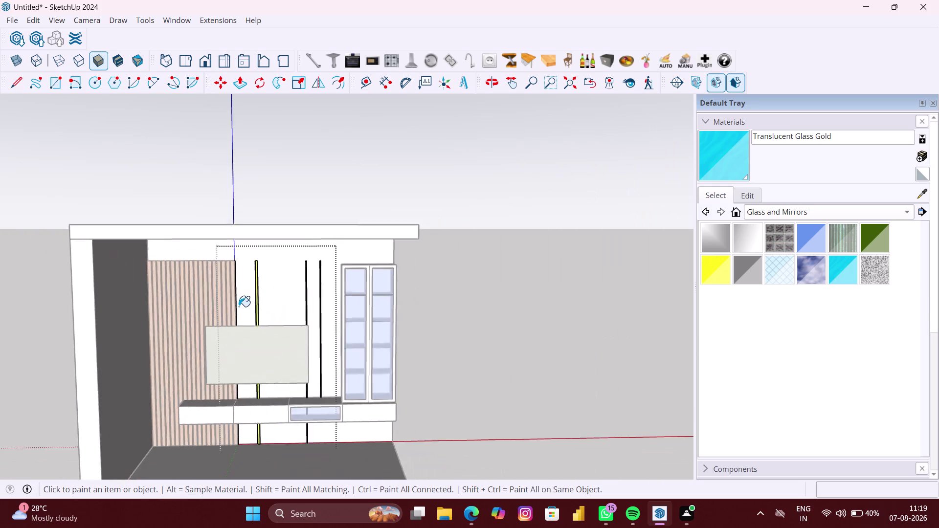
Return to Select, clear the selection and nudge the view slightly.
key(space)
click(424, 314)
scroll(up, 3)
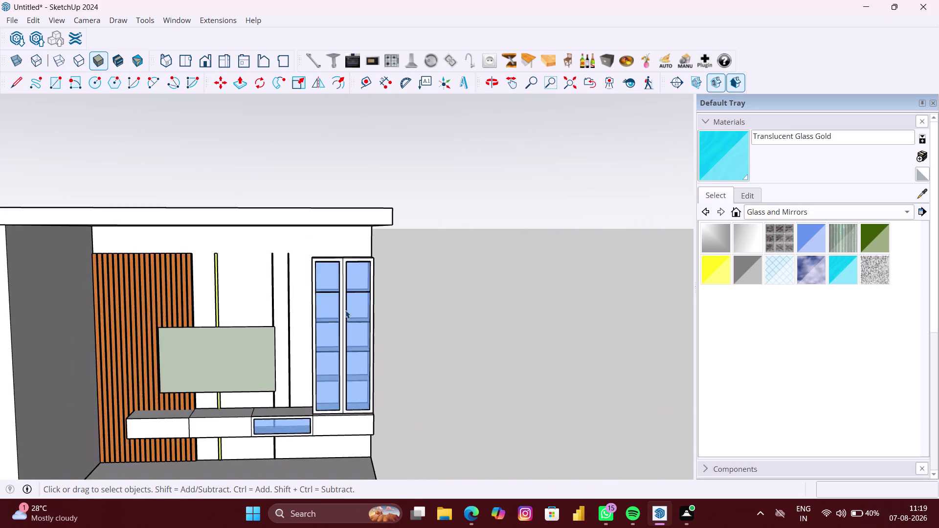
scroll(up, 3)
scroll(down, 3)
middle_drag(287, 300, 294, 300)
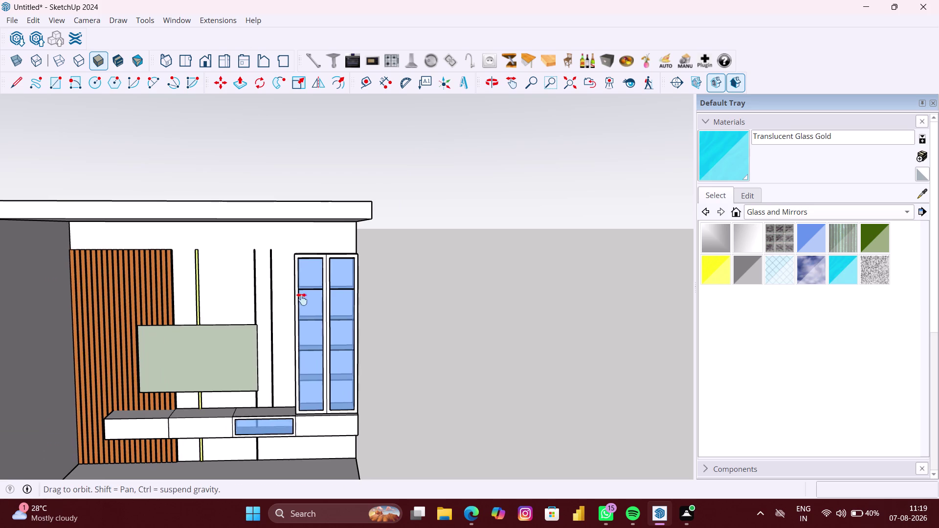
Open the orange slat panel group and select a backing face between the slats.
middle_drag(293, 300, 488, 294)
scroll(up, 3)
middle_drag(319, 317, 314, 315)
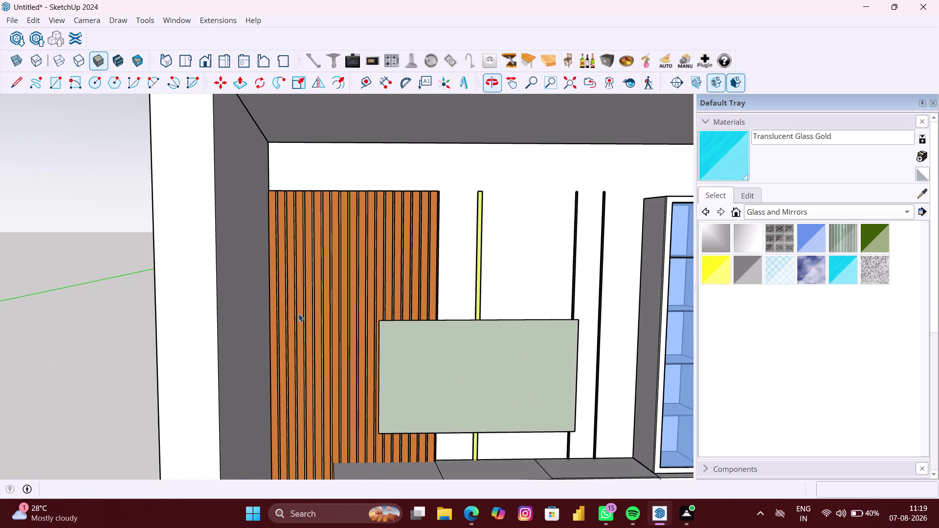
scroll(up, 3)
scroll(up, 3)
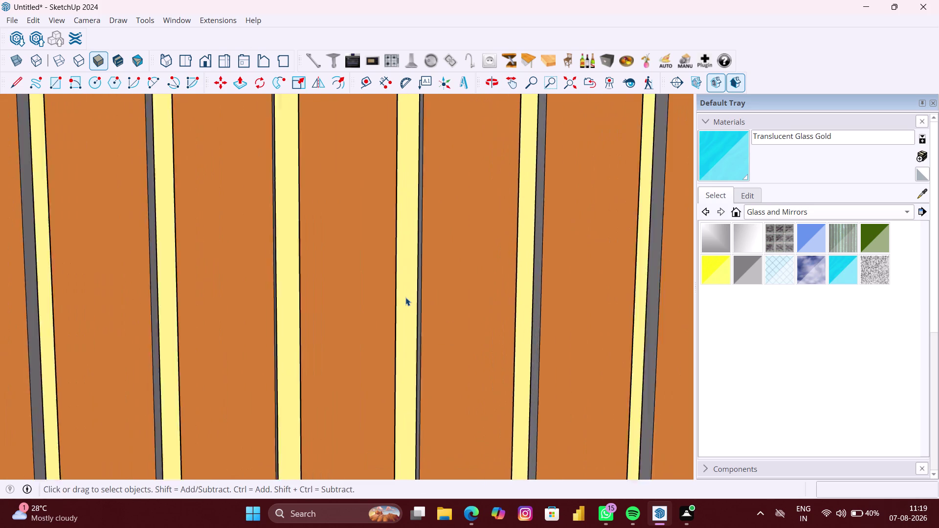
click(405, 297)
double_click(405, 298)
scroll(up, 3)
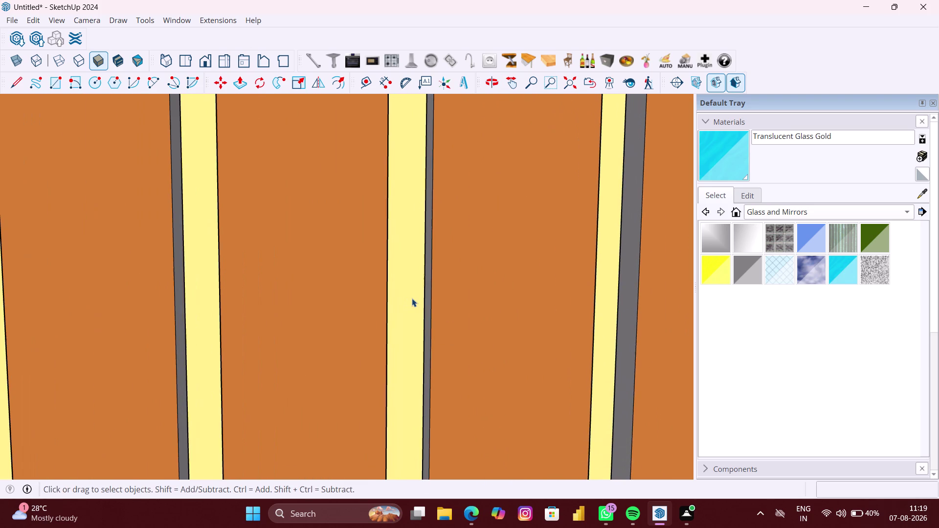
click(412, 298)
Sample the Wood Board Cork material from the slat backing.
scroll(down, 3)
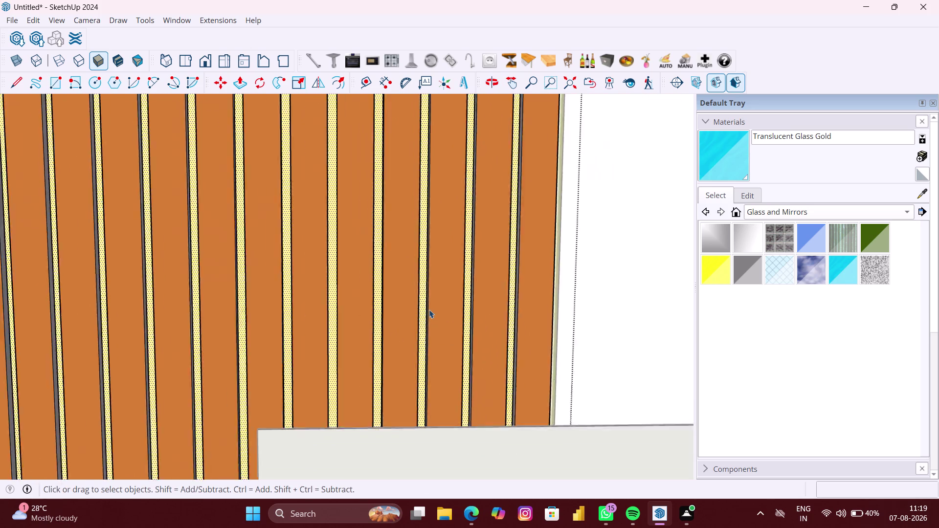
scroll(down, 3)
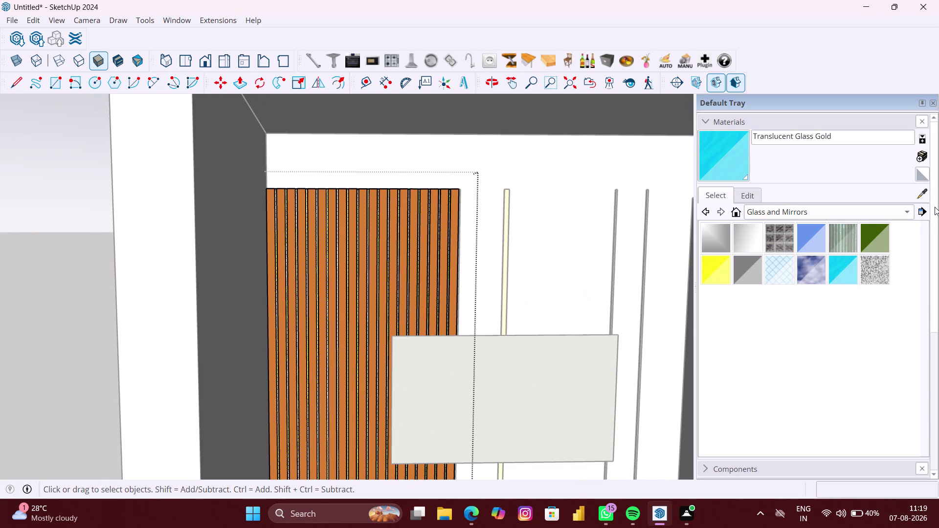
click(926, 196)
scroll(up, 3)
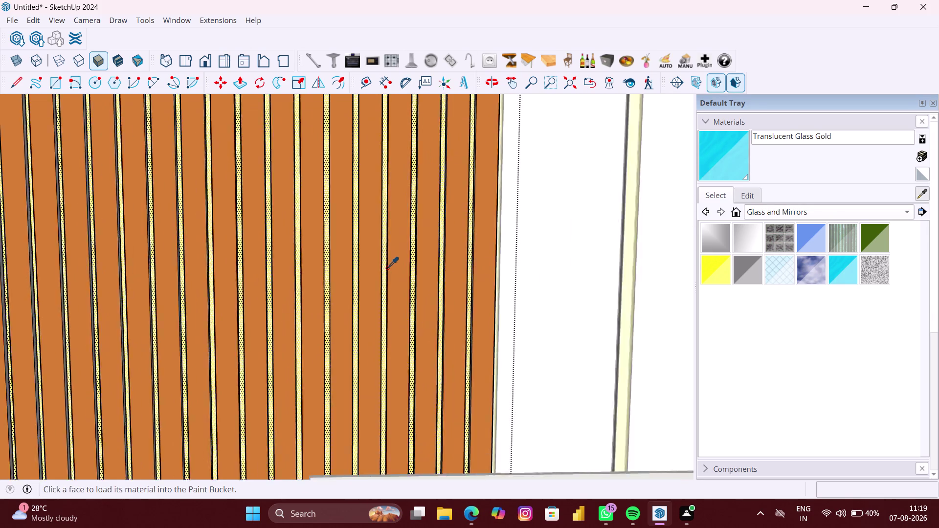
scroll(up, 3)
click(344, 270)
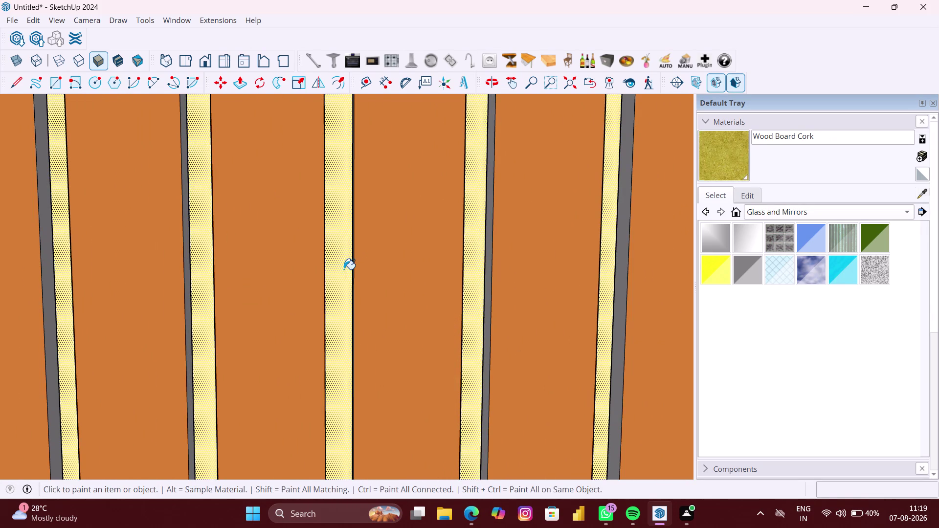
Hide the Materials and side panels, face the TV wall and inspect a face in Entity Info.
scroll(down, 3)
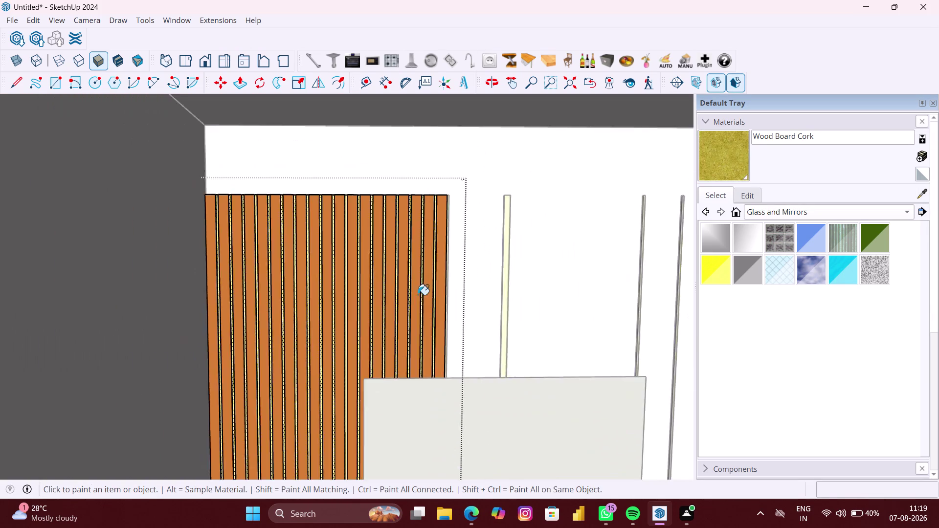
scroll(down, 3)
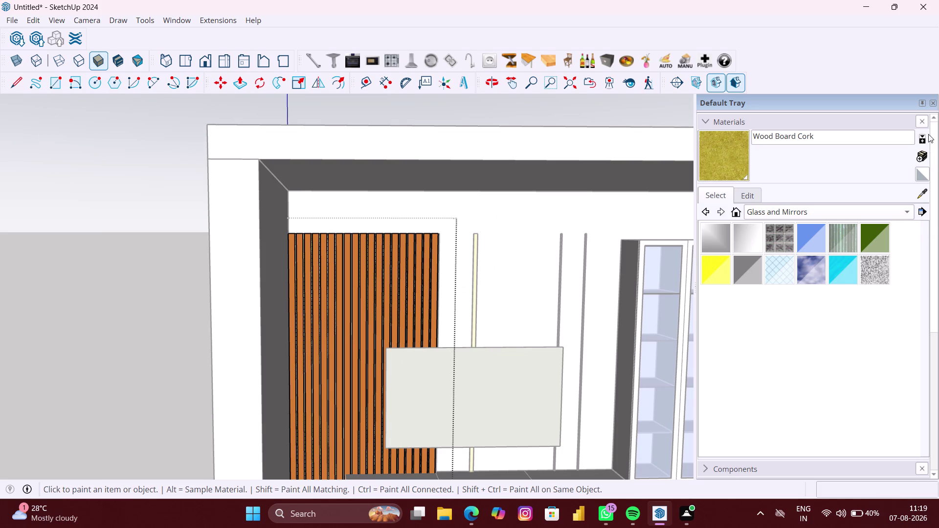
click(918, 122)
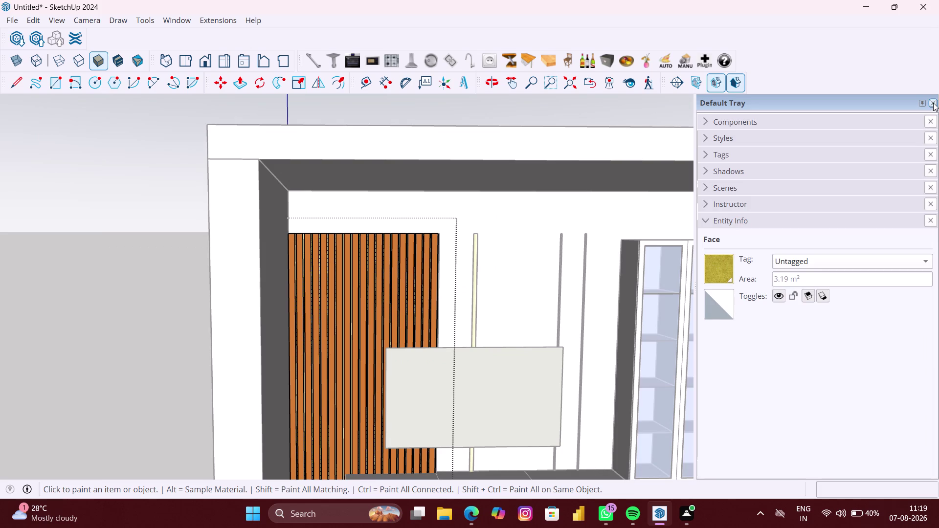
click(933, 103)
scroll(down, 3)
middle_drag(814, 341, 804, 338)
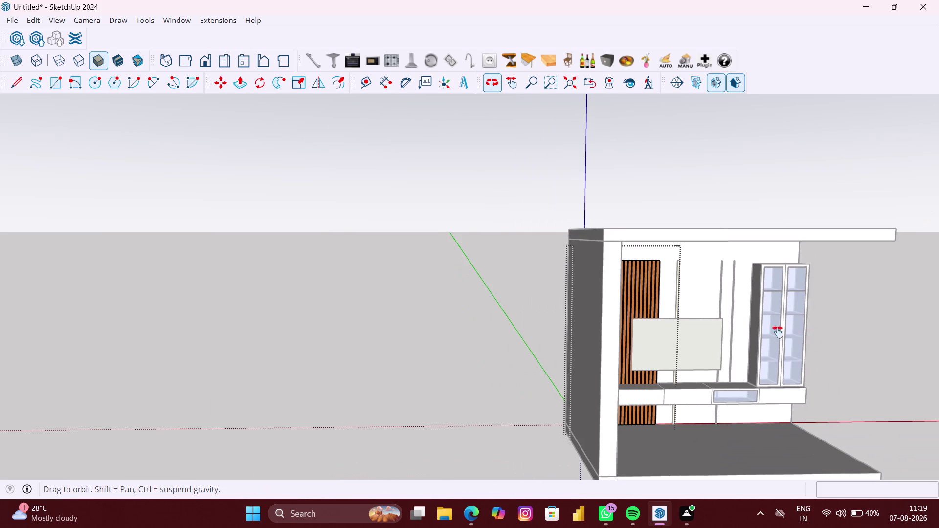
middle_drag(803, 338, 462, 266)
key(space)
click(598, 275)
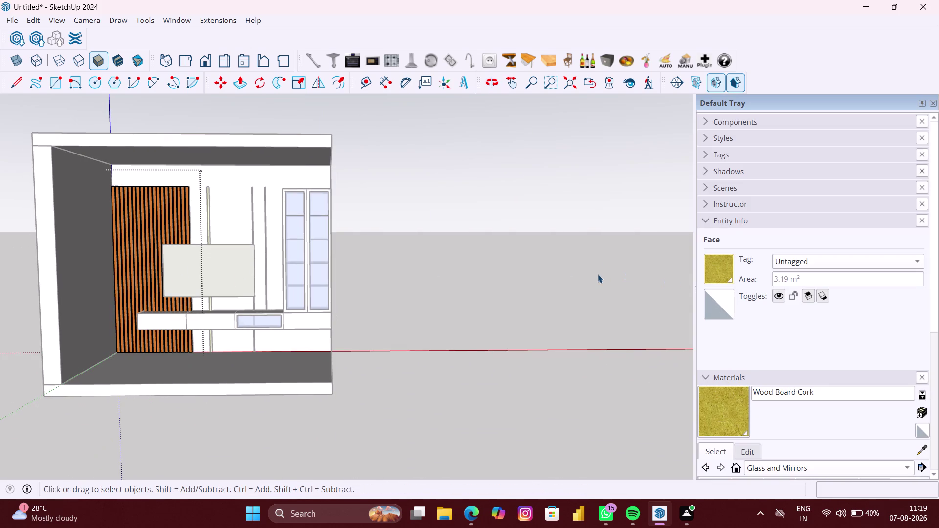
scroll(up, 3)
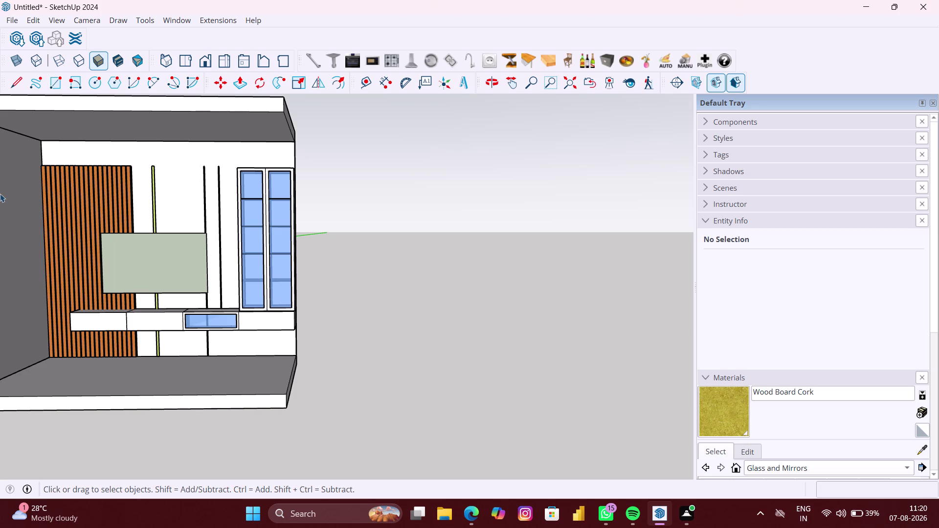
Pull back to view the whole room and ready the Paint Bucket with the material collections.
scroll(down, 3)
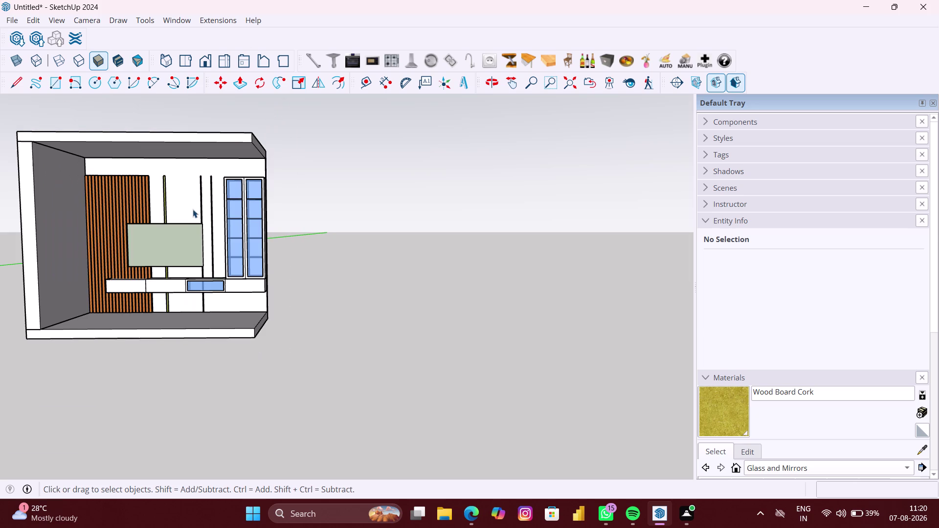
middle_drag(193, 209, 410, 216)
scroll(up, 3)
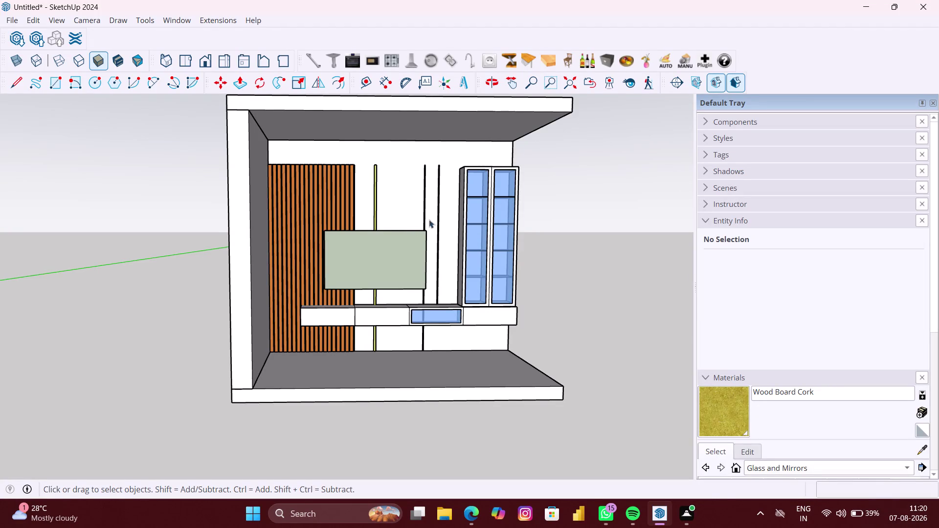
click(937, 103)
key(b)
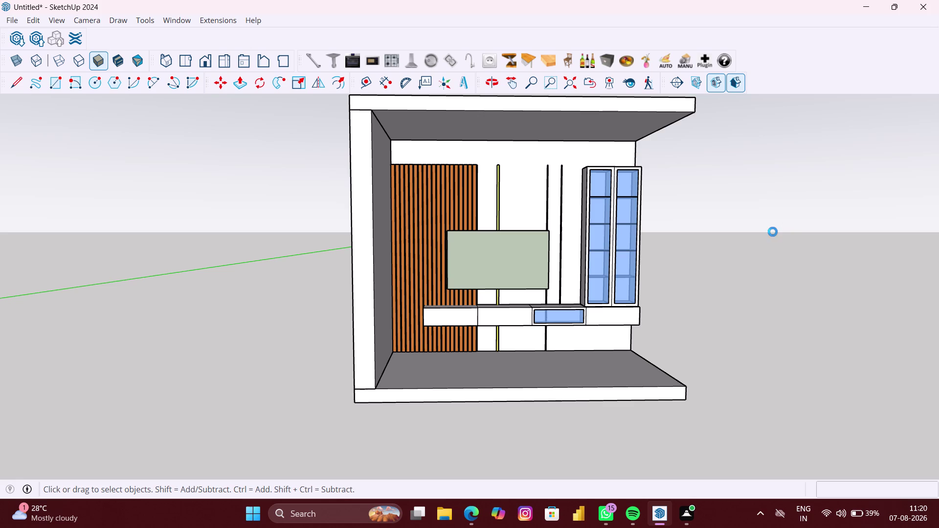
click(784, 231)
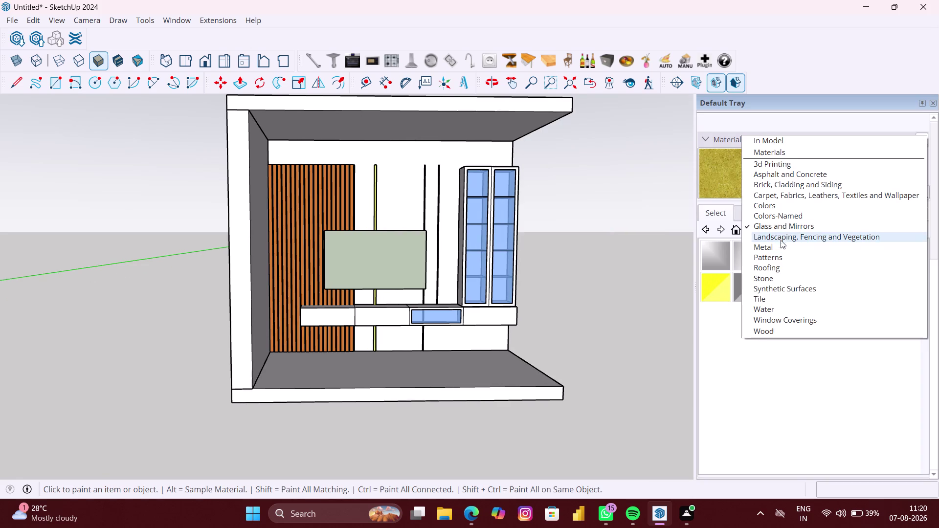
Paint the floor with Basic Tile from the Tile collection.
click(774, 295)
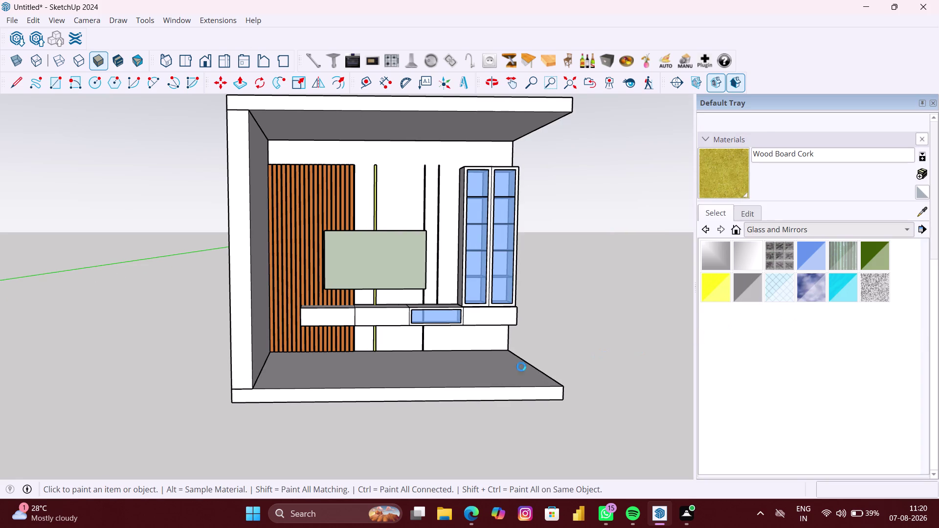
scroll(up, 3)
click(713, 264)
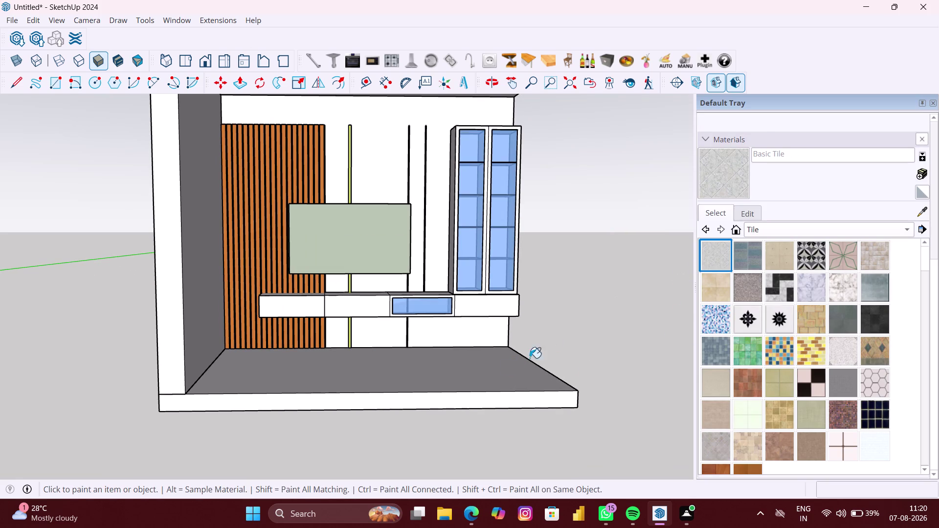
click(483, 380)
middle_drag(489, 380, 427, 444)
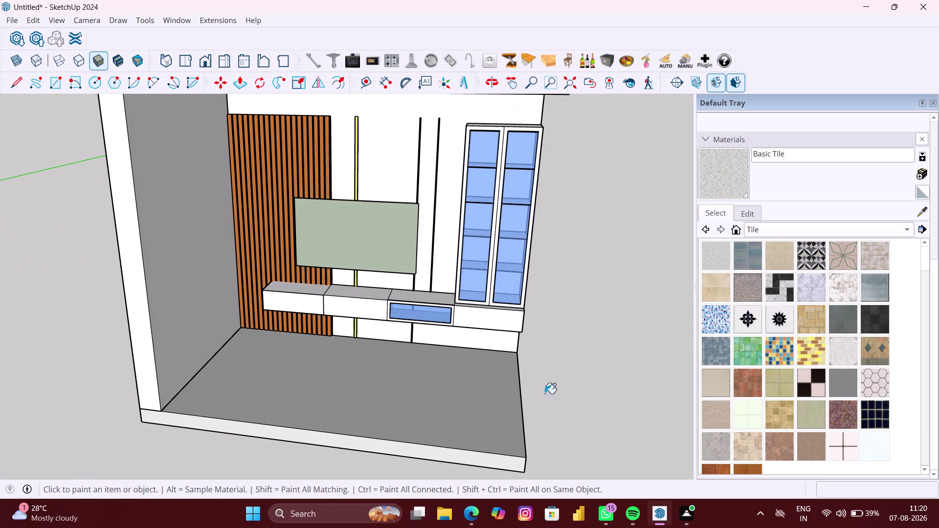
Try Concrete Pavers Block Multi, Concrete Tile and Encaustic Tile Circular 01 and 02 on the floor.
click(752, 259)
click(444, 386)
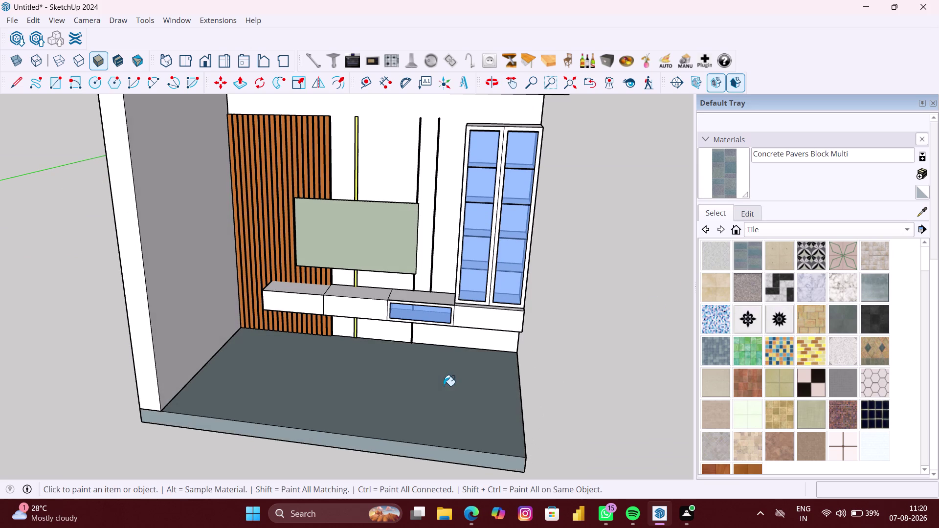
click(782, 261)
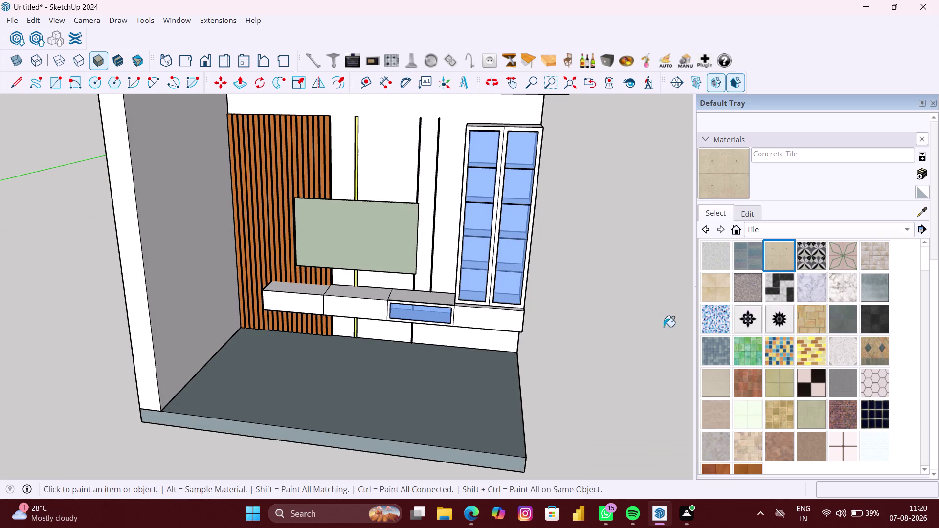
click(483, 386)
click(816, 256)
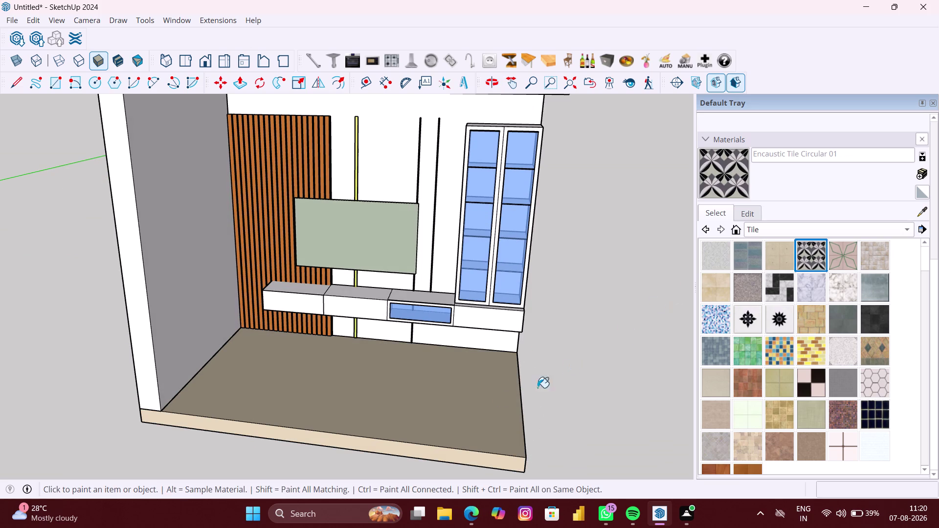
click(445, 414)
click(841, 262)
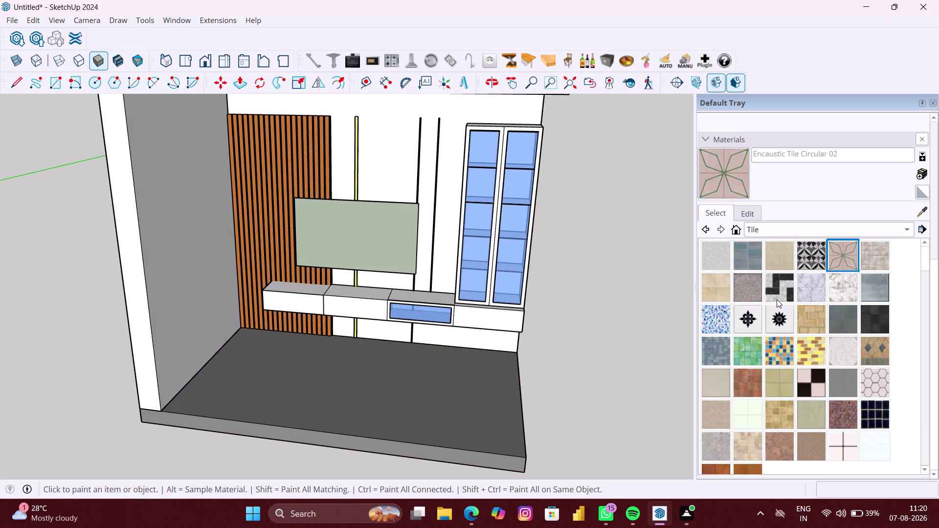
click(387, 417)
Move closer to the floor and paint it with Field Rectangle Tile.
middle_drag(436, 420, 417, 459)
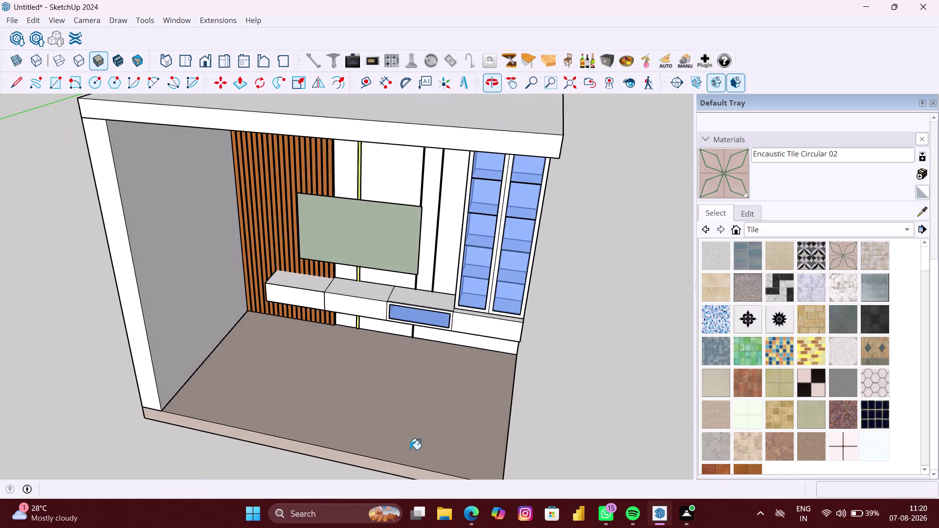
scroll(up, 3)
scroll(up, 3)
middle_drag(424, 433, 464, 420)
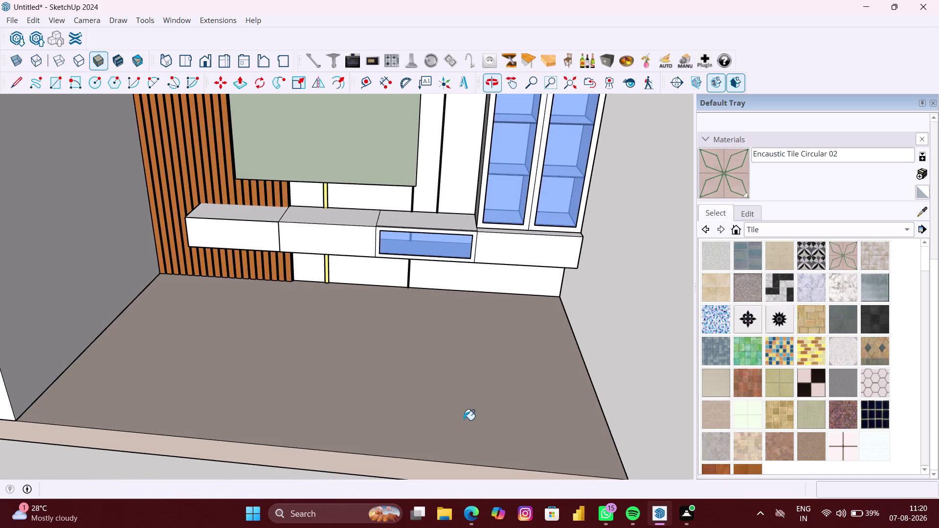
click(892, 253)
click(883, 258)
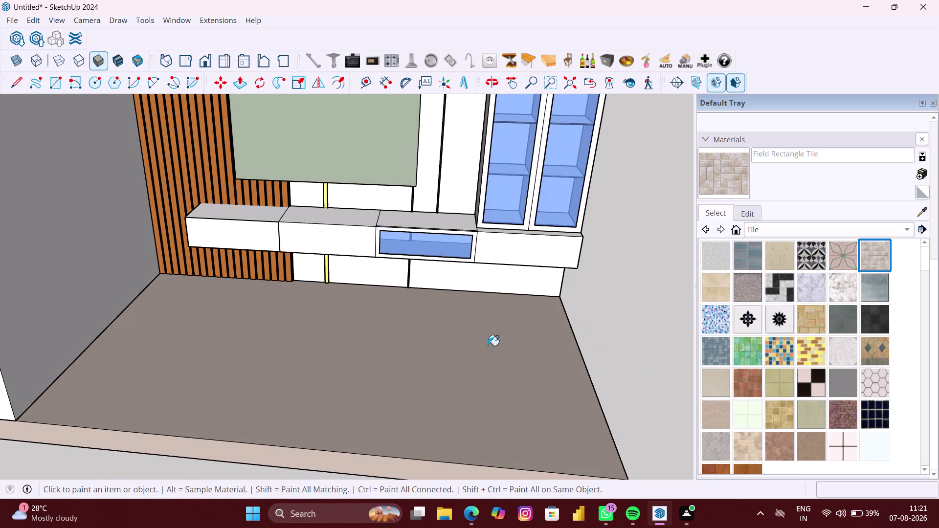
click(394, 360)
scroll(down, 3)
middle_drag(405, 366, 400, 366)
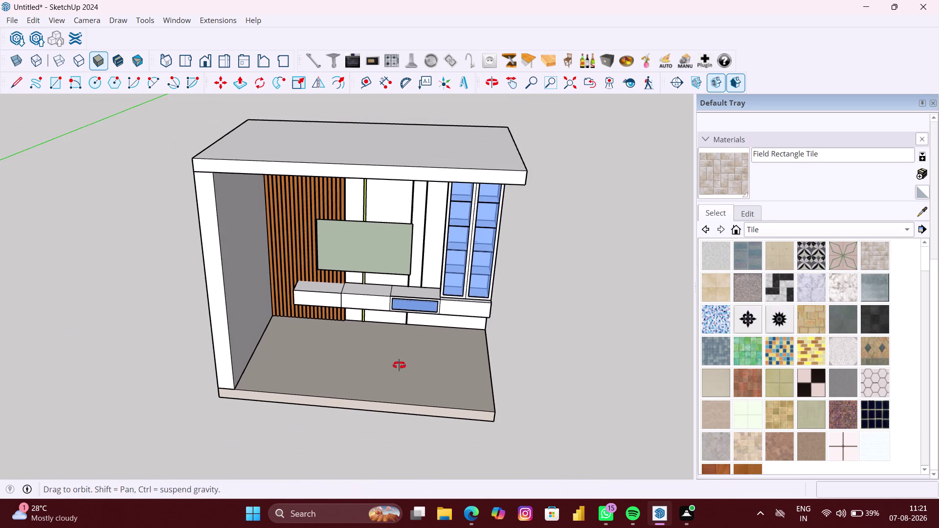
middle_drag(401, 365, 350, 360)
scroll(up, 3)
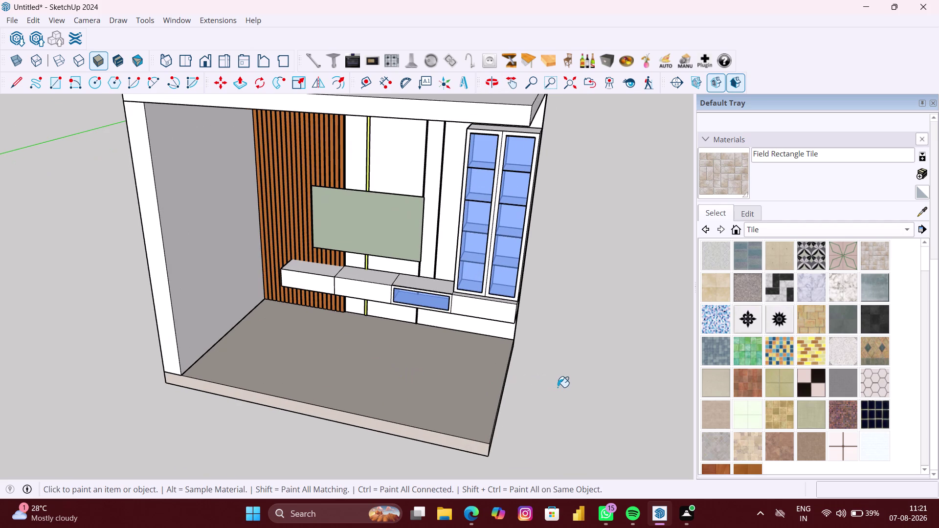
Inside the floor group, paint the floor with Concrete Tile, then Concrete Pavers Block Multi.
key(space)
click(560, 386)
double_click(441, 382)
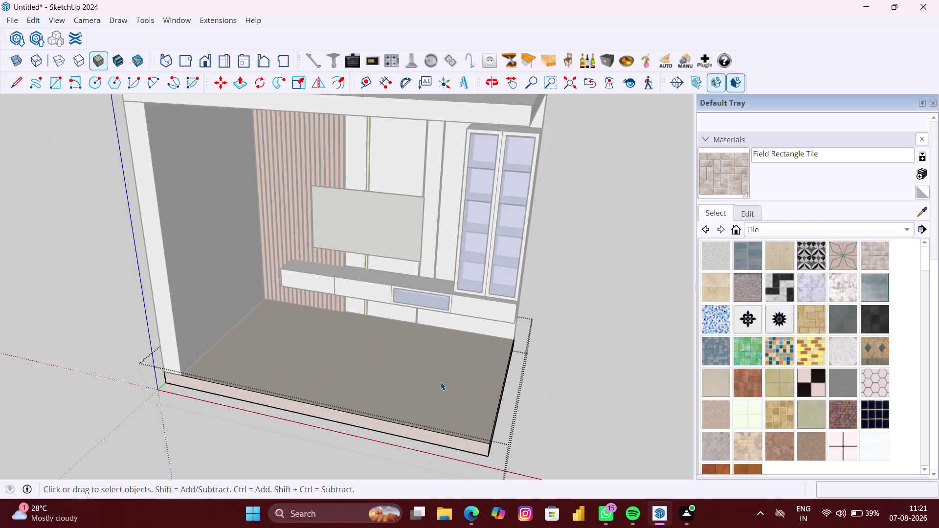
scroll(up, 3)
click(780, 255)
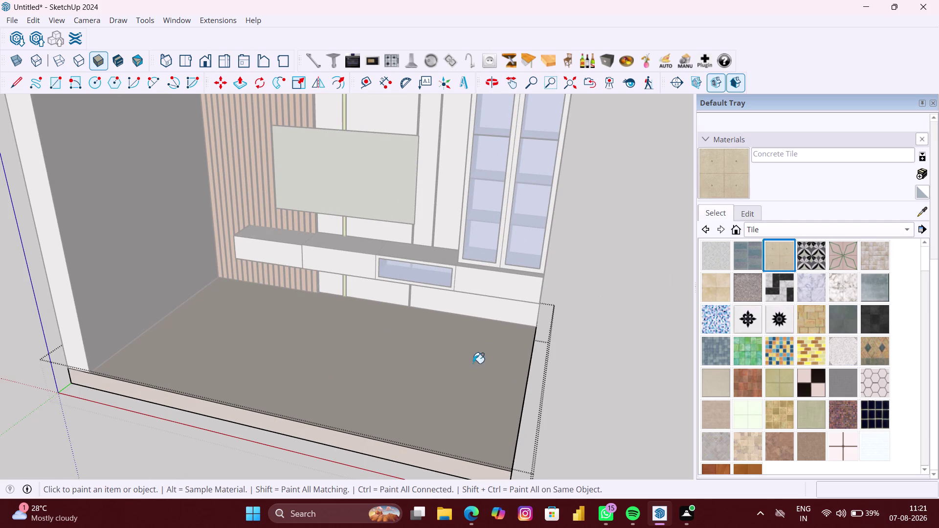
click(458, 373)
click(756, 262)
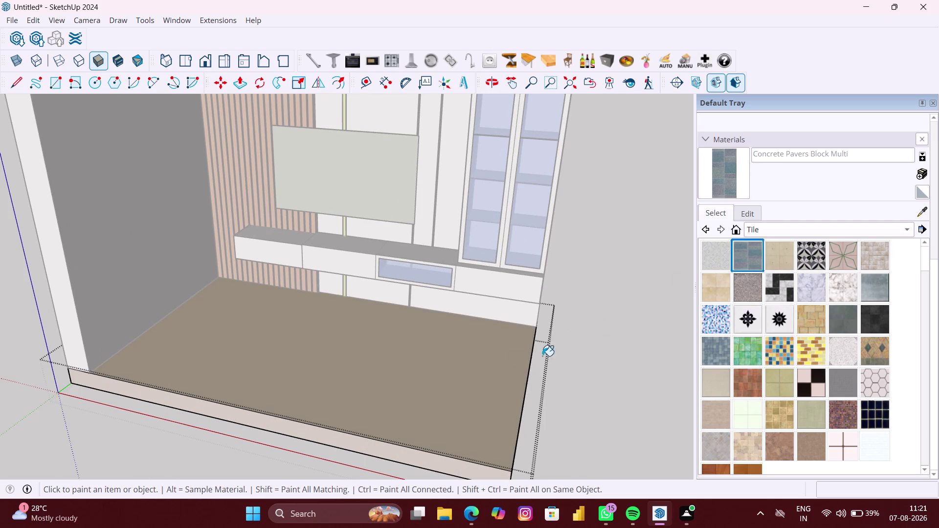
click(430, 390)
Paint the floor with Ornate Tile 01, then bring the TV back wall into view.
scroll(down, 3)
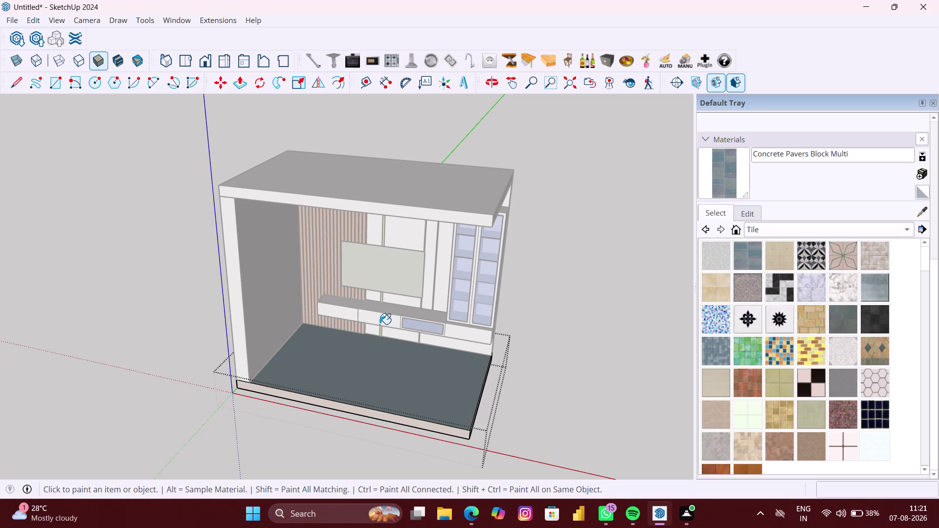
click(747, 316)
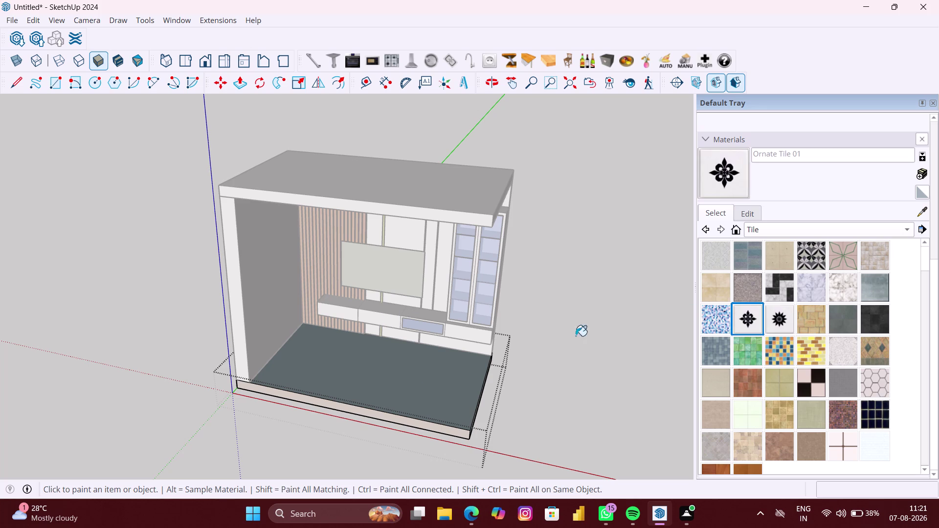
click(415, 377)
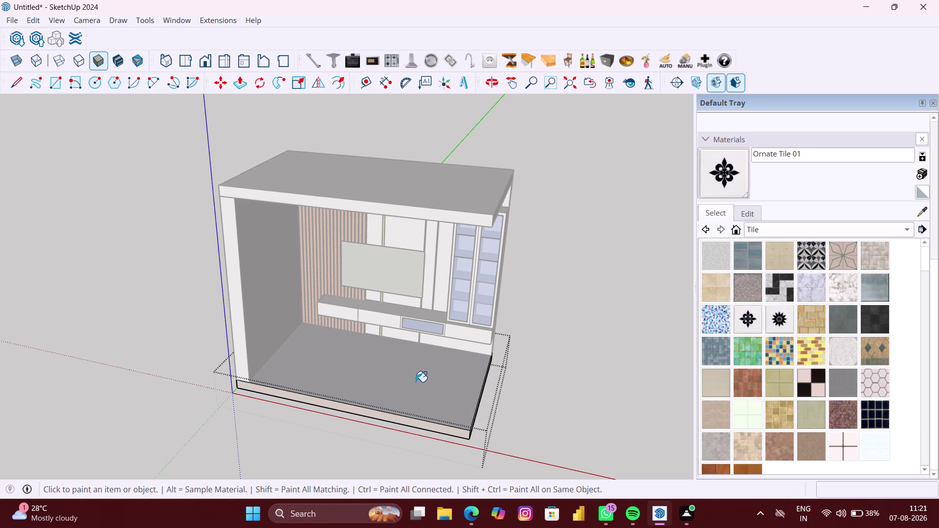
key(space)
click(555, 385)
scroll(up, 3)
middle_drag(376, 382, 480, 365)
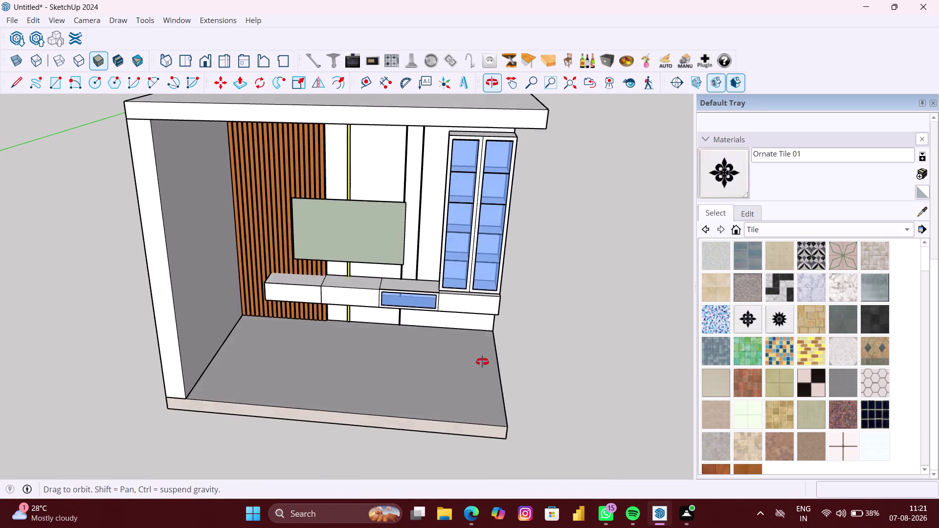
middle_drag(480, 364, 483, 357)
scroll(up, 3)
middle_drag(429, 275, 400, 273)
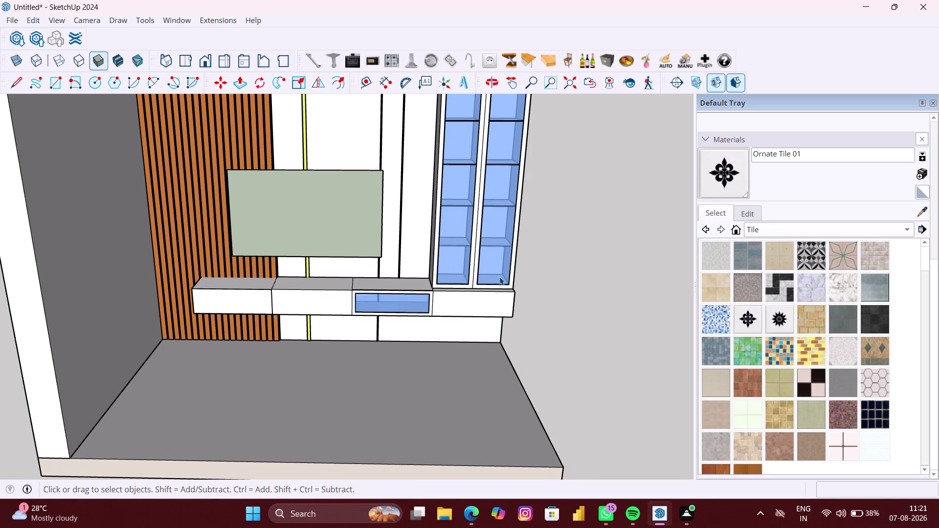
click(814, 231)
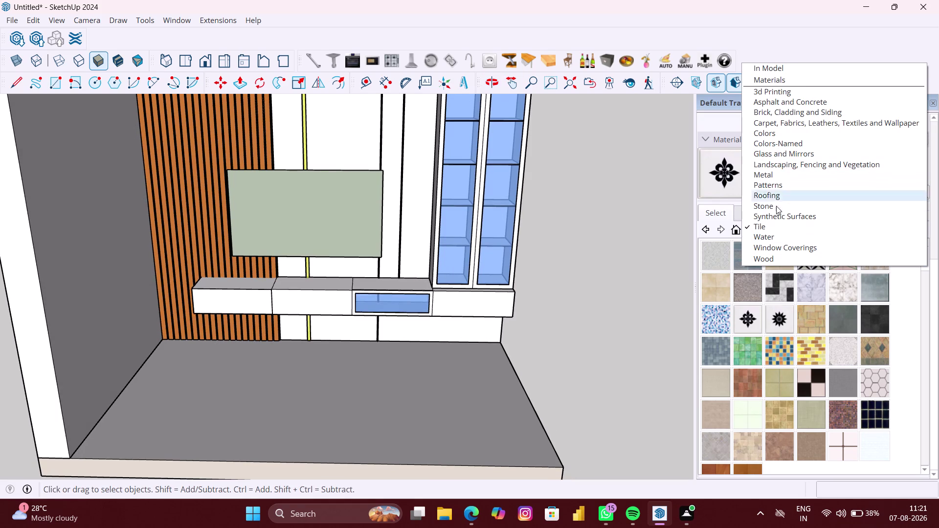
Try Wood Bamboo, Wood Board Cork, Wood Cherry Original and Wood Floor on the back wall.
click(773, 254)
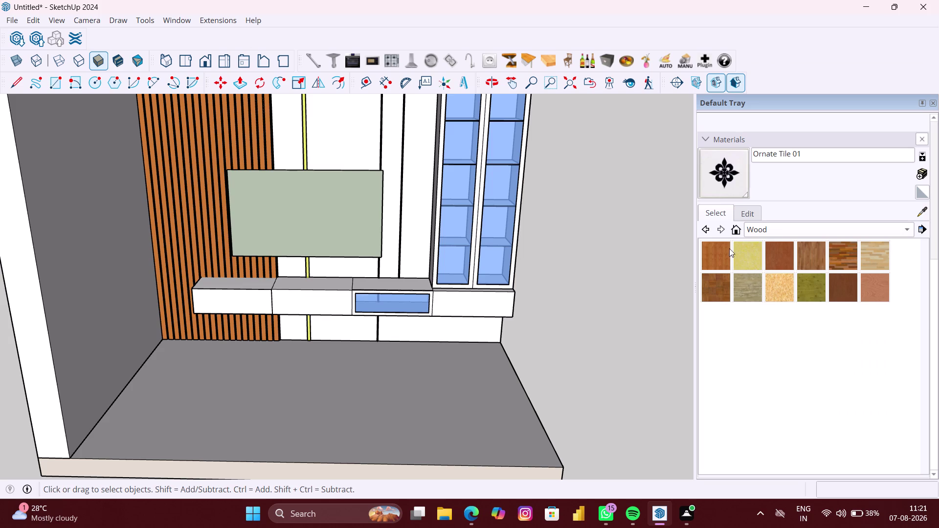
click(726, 249)
click(422, 203)
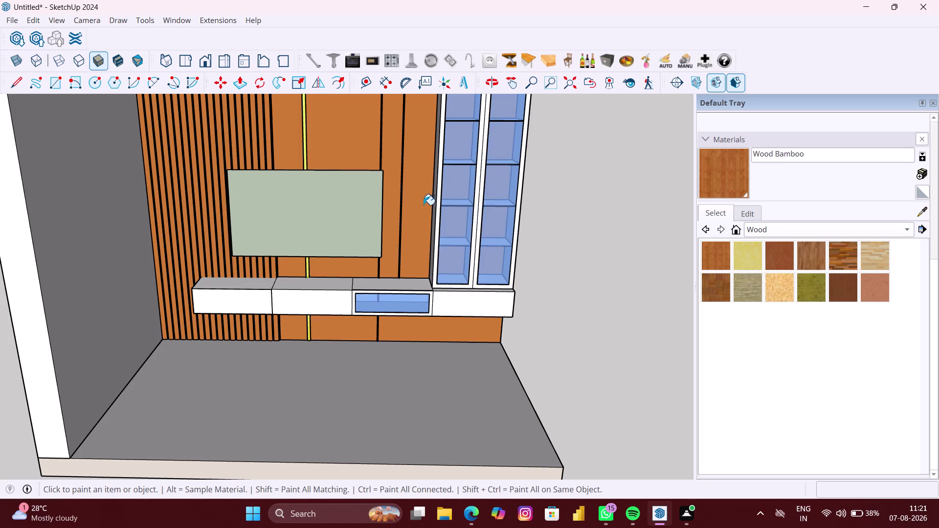
scroll(up, 3)
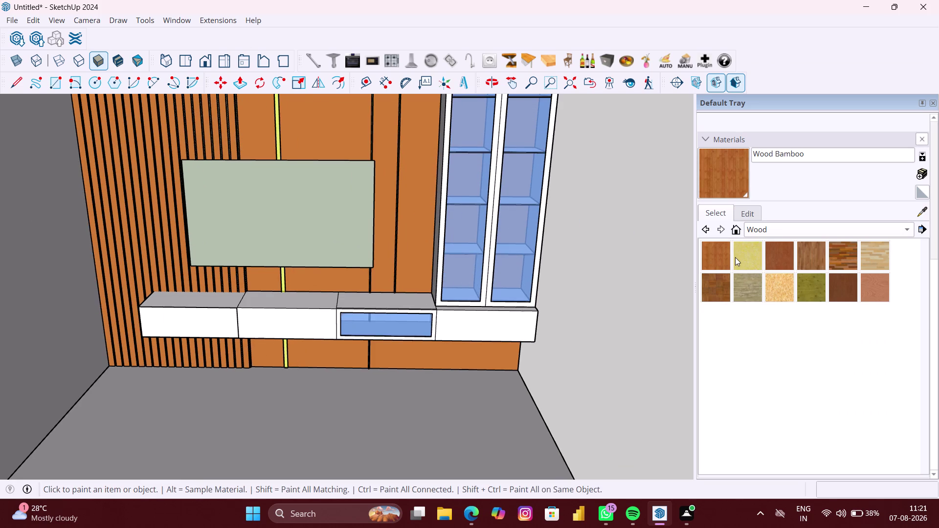
click(737, 258)
click(401, 240)
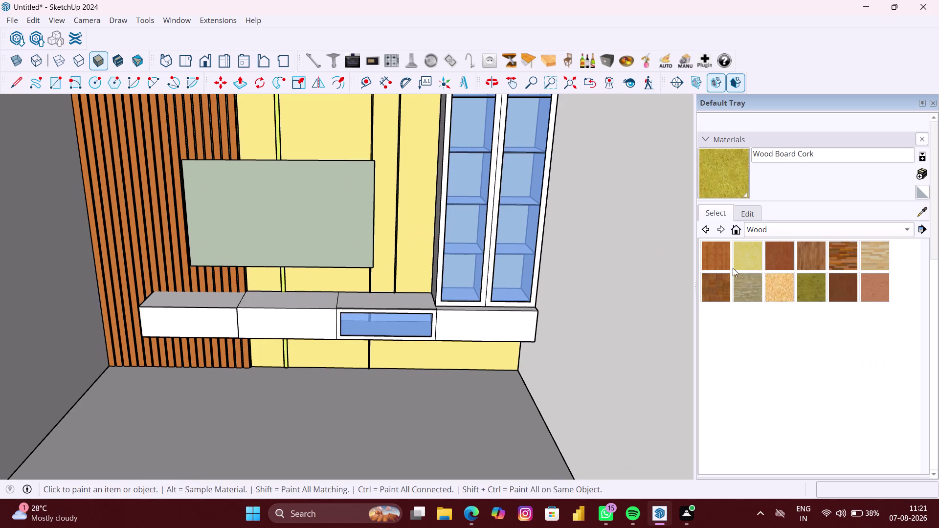
click(791, 259)
click(412, 245)
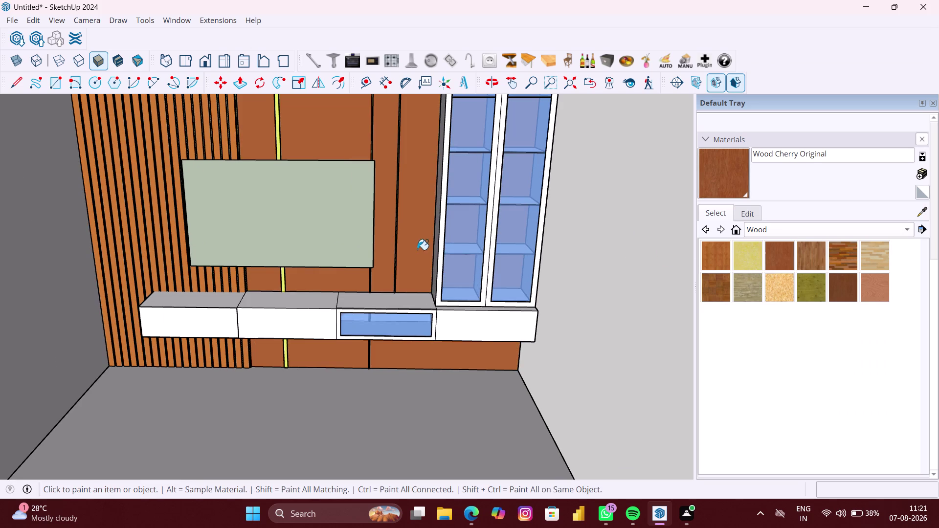
click(805, 255)
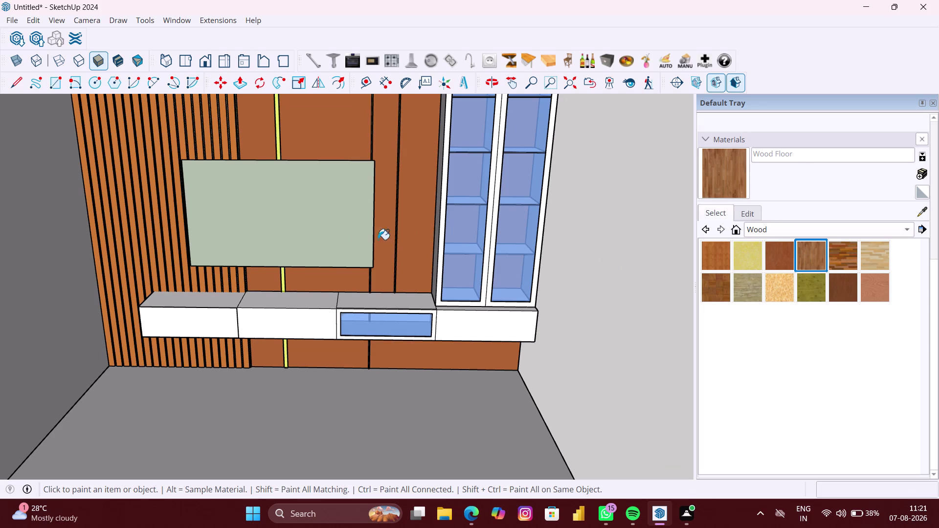
click(410, 231)
click(788, 229)
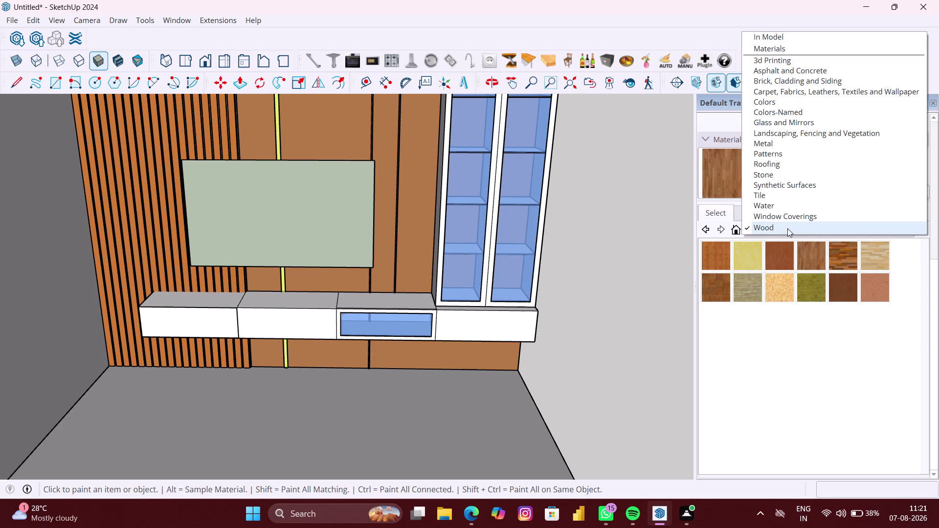
Try Formica Beige, Blue and Graystone laminates on the wall panels.
click(773, 190)
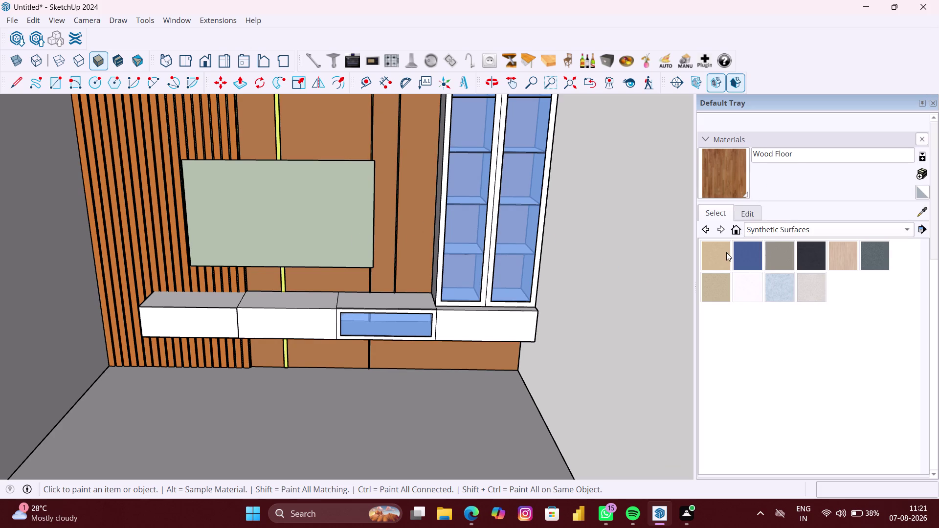
click(727, 253)
click(413, 224)
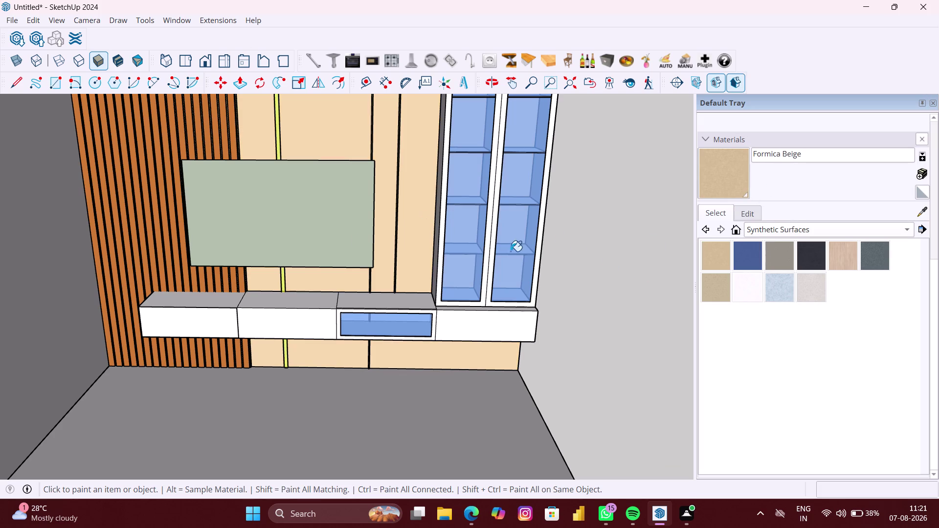
click(741, 257)
click(411, 239)
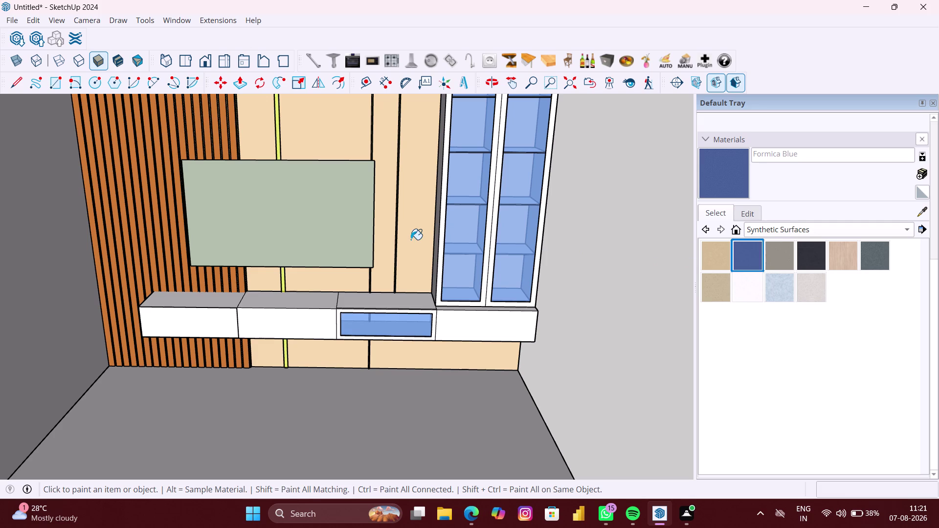
click(778, 263)
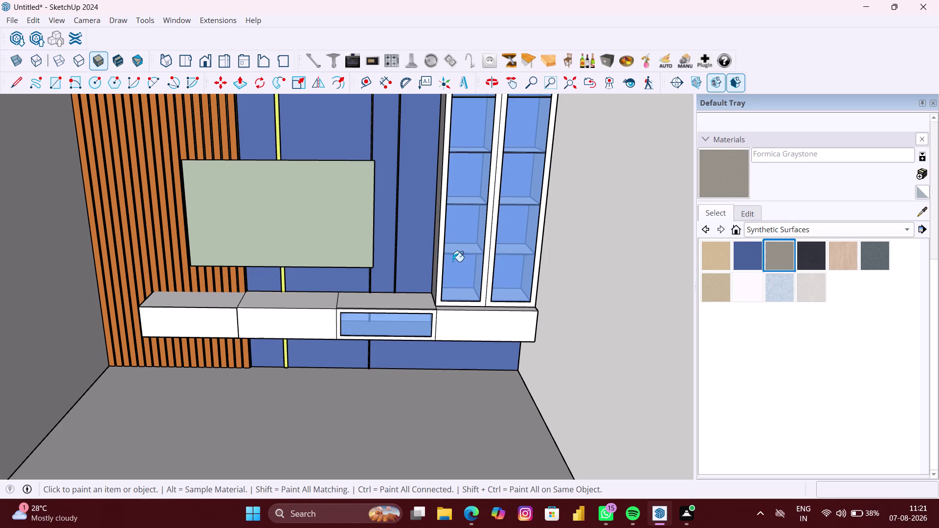
click(423, 249)
Apply Formica Laminate Light to the wall panels for a light peach finish.
scroll(down, 3)
scroll(down, 3)
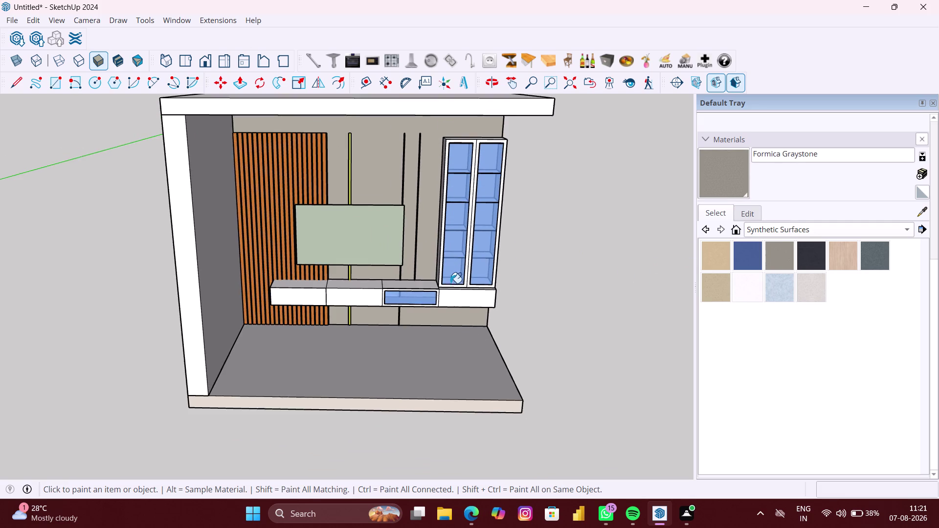
middle_drag(450, 282, 444, 234)
click(806, 250)
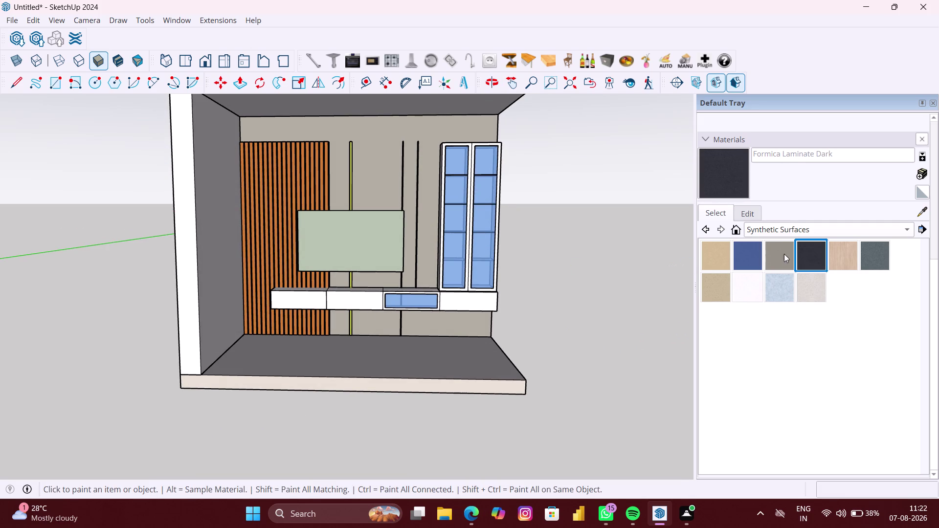
click(833, 255)
click(416, 251)
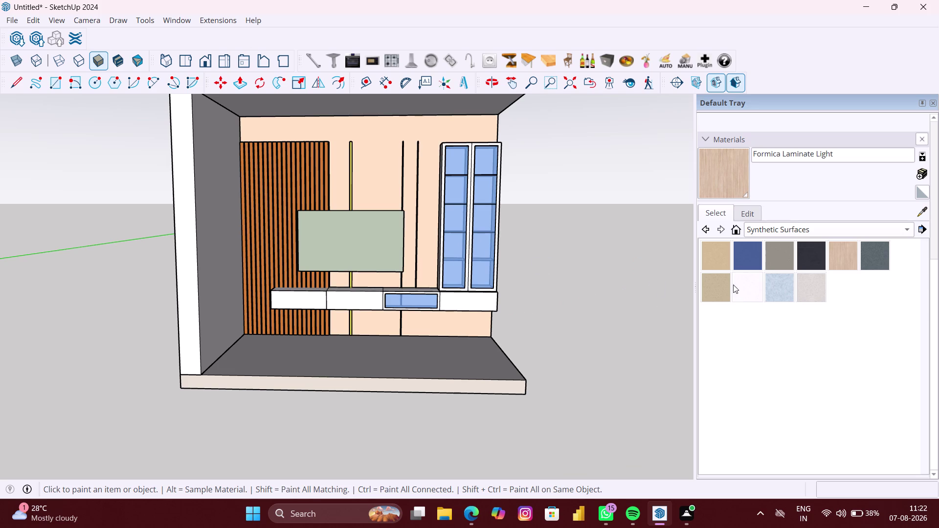
Paint the glass drawer frame with dark laminate, then undo it.
click(809, 265)
scroll(up, 3)
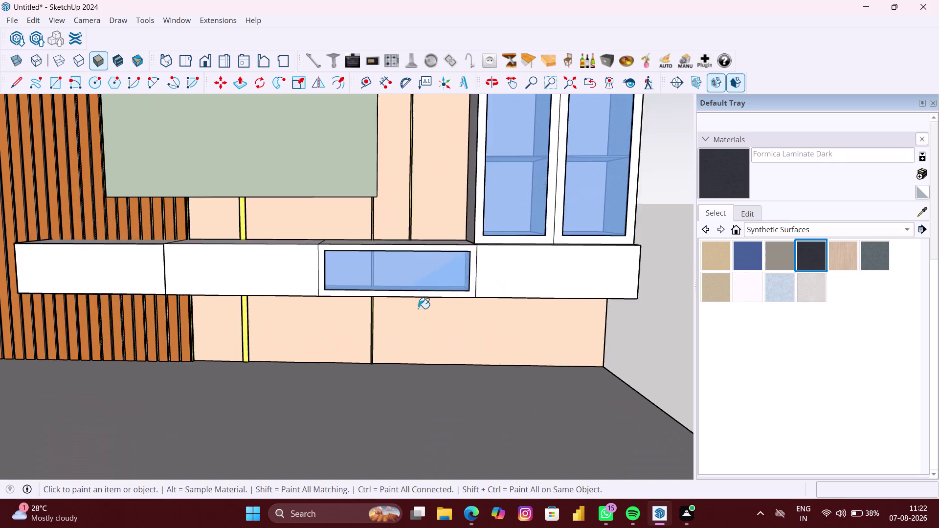
scroll(up, 3)
click(530, 276)
scroll(down, 3)
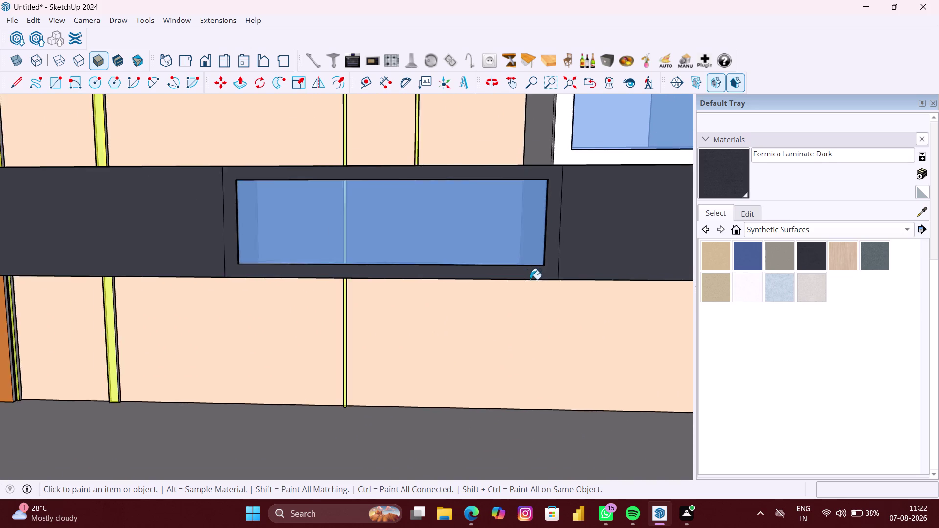
scroll(down, 3)
key(ctrl+z)
Inside the TV unit group, paint the glass drawer frame with Formica Laminate Dark.
key(space)
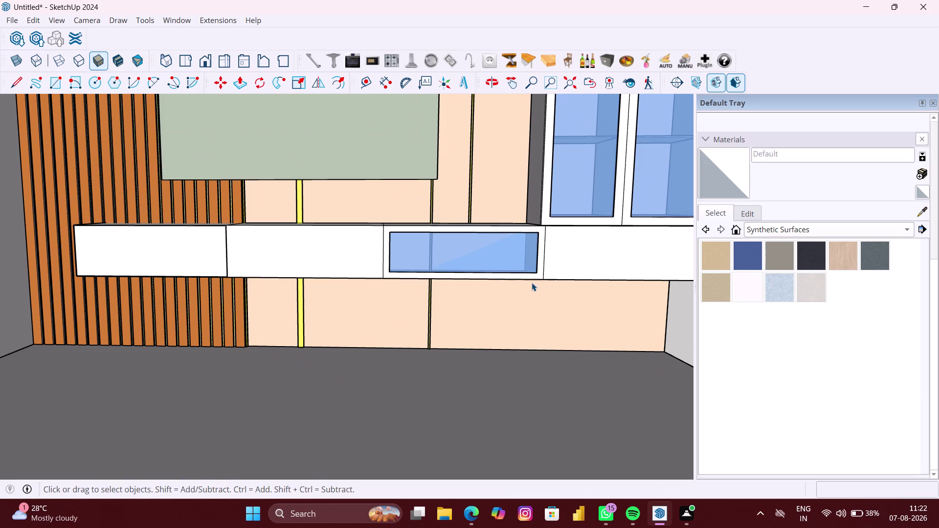
double_click(538, 273)
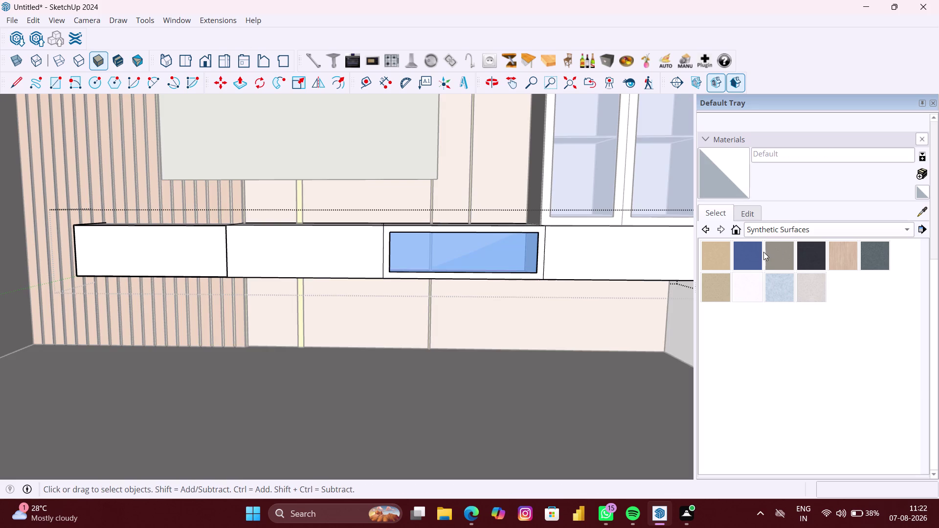
click(810, 252)
scroll(up, 3)
scroll(up, 3)
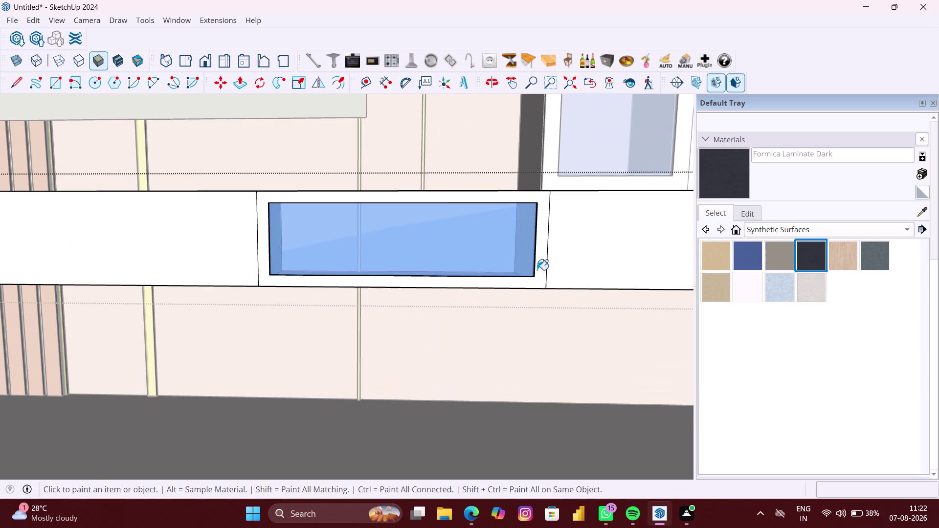
click(539, 271)
scroll(down, 3)
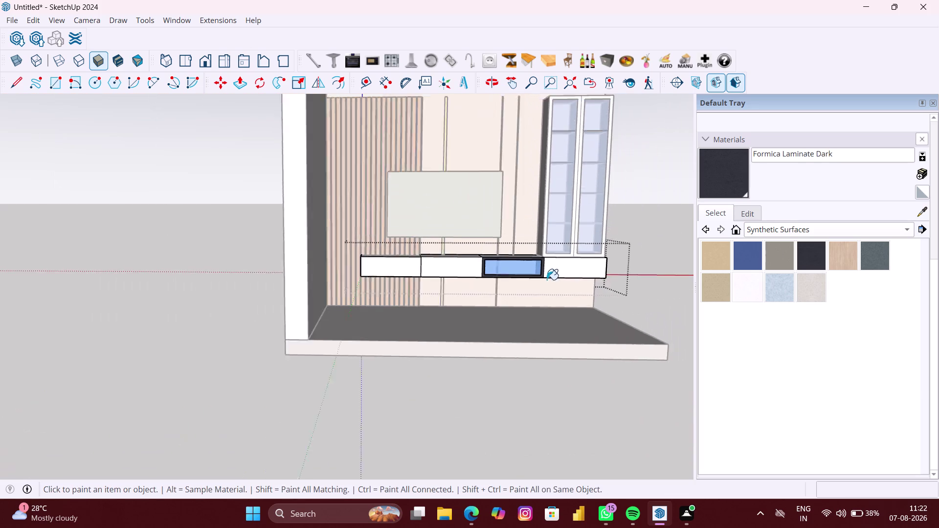
key(space)
Inside the tall glass cabinet group, paint the left and right cabinet frames dark.
click(656, 230)
scroll(up, 3)
middle_drag(503, 248, 478, 265)
scroll(up, 3)
click(573, 272)
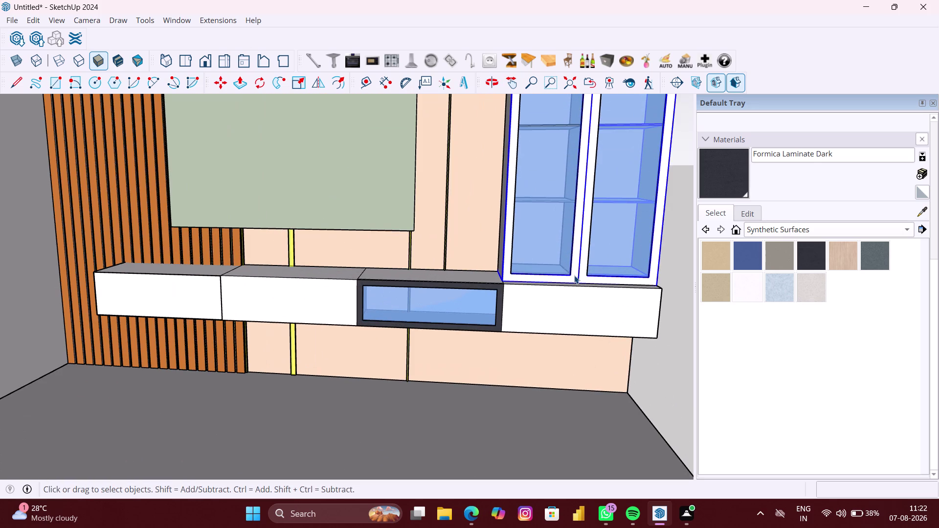
double_click(575, 276)
click(805, 259)
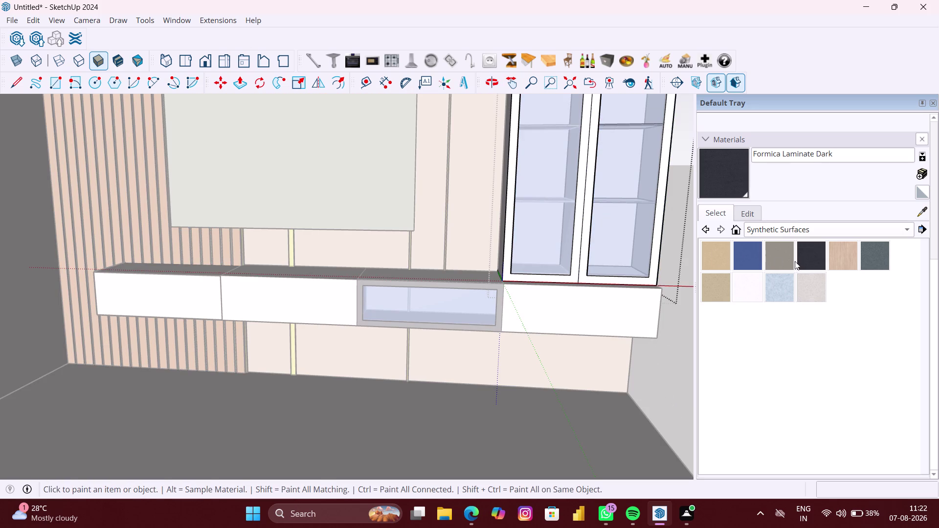
scroll(up, 3)
click(575, 278)
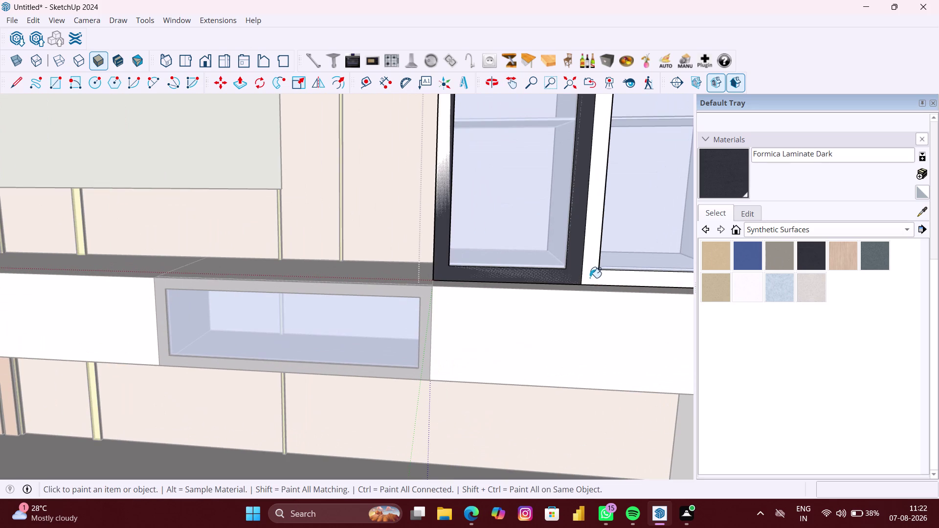
click(592, 277)
scroll(down, 3)
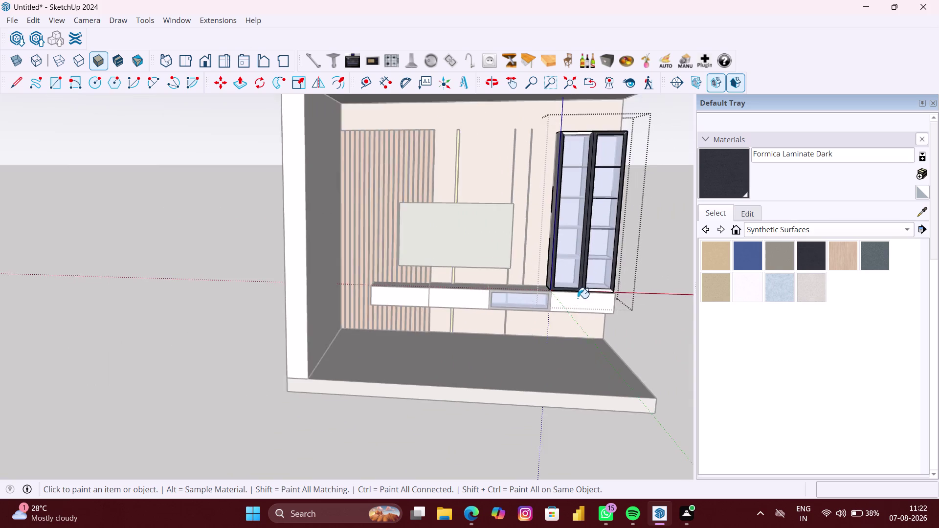
scroll(down, 3)
key(space)
Orbit around the room to check the dark frames, ending facing the TV unit.
click(667, 307)
scroll(up, 3)
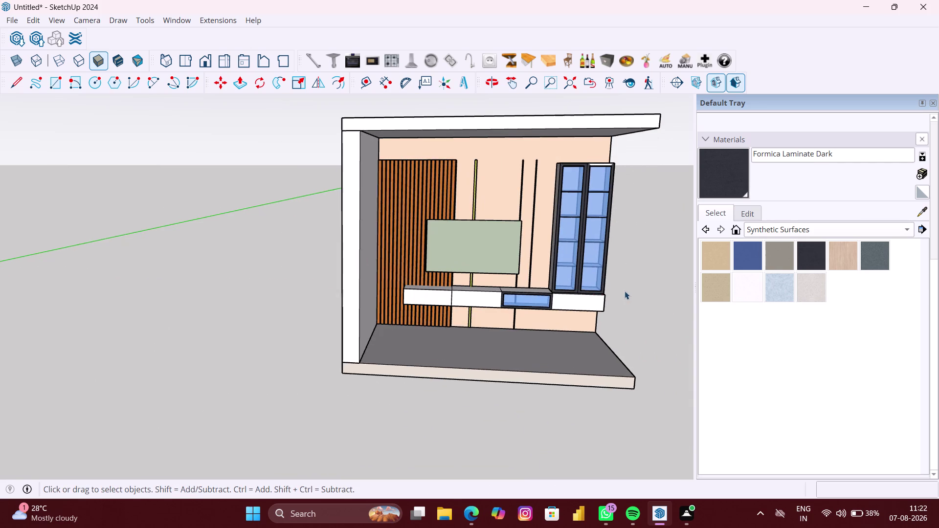
scroll(up, 3)
middle_drag(625, 291, 444, 321)
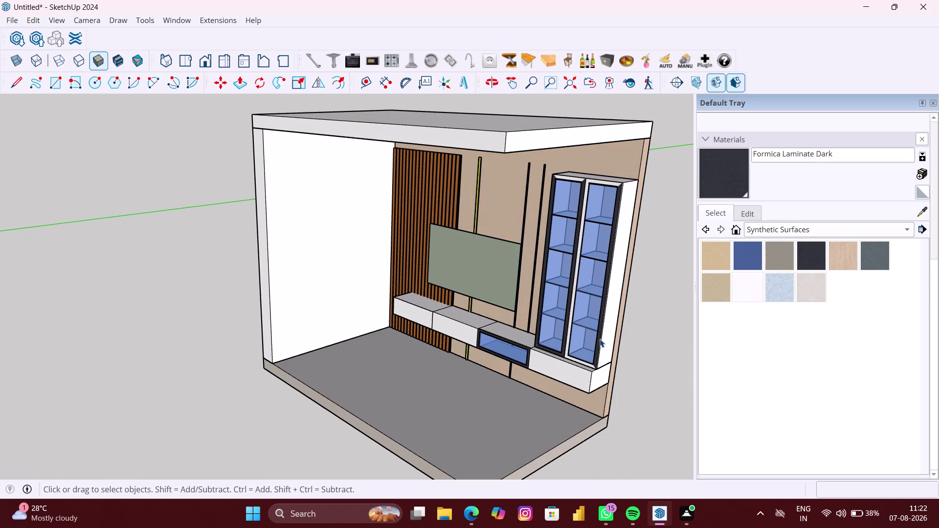
scroll(up, 3)
middle_drag(609, 345, 493, 329)
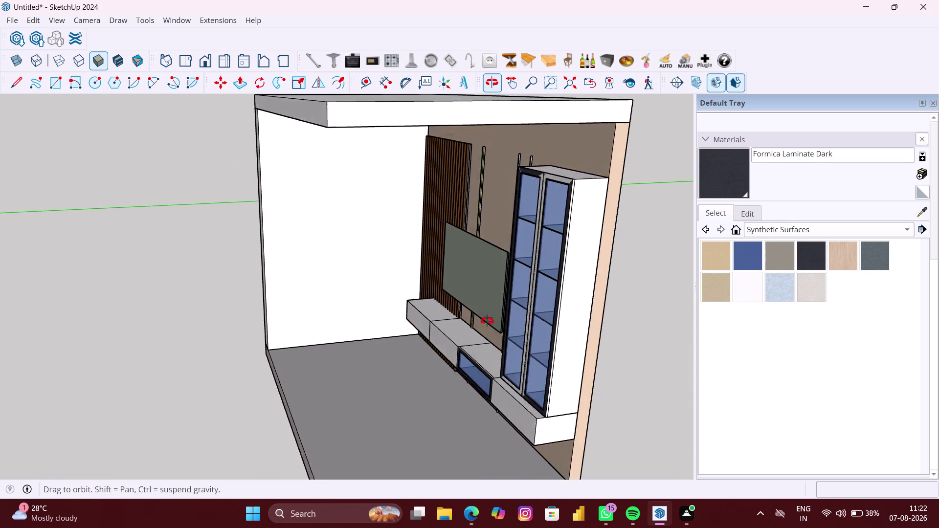
middle_drag(493, 329, 477, 293)
scroll(down, 3)
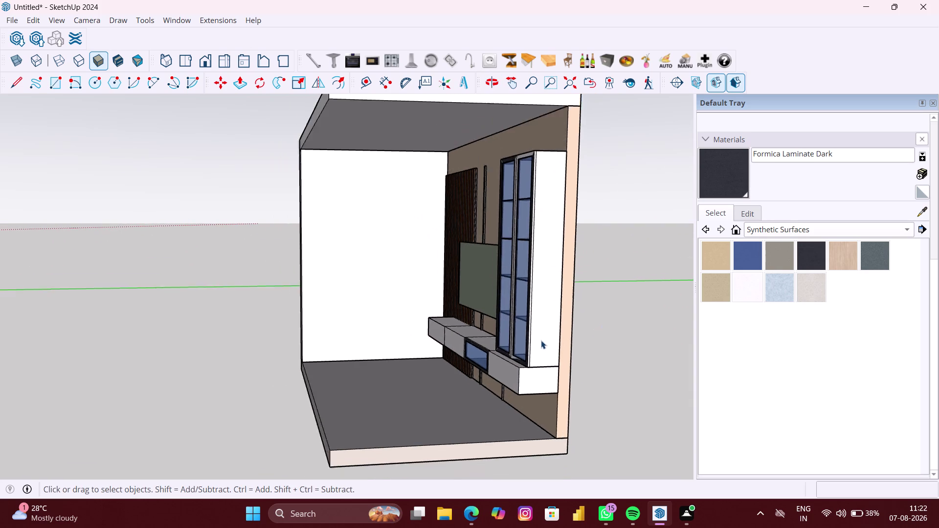
scroll(down, 3)
middle_drag(531, 335, 689, 324)
scroll(up, 3)
middle_drag(358, 333, 367, 333)
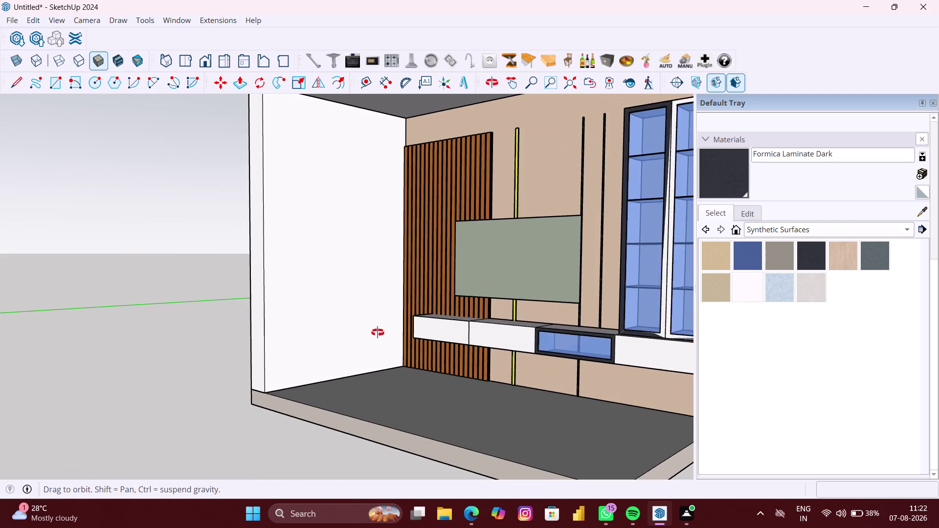
middle_drag(367, 333, 467, 349)
Enter the TV unit group and paint its left, middle and right drawer fronts Formica Beige.
click(706, 260)
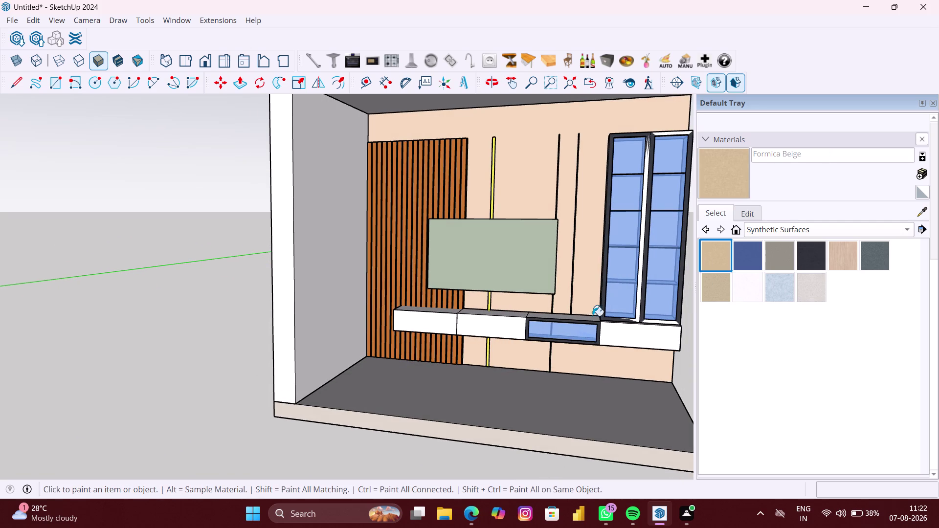
scroll(up, 3)
scroll(up, 3)
key(space)
double_click(424, 325)
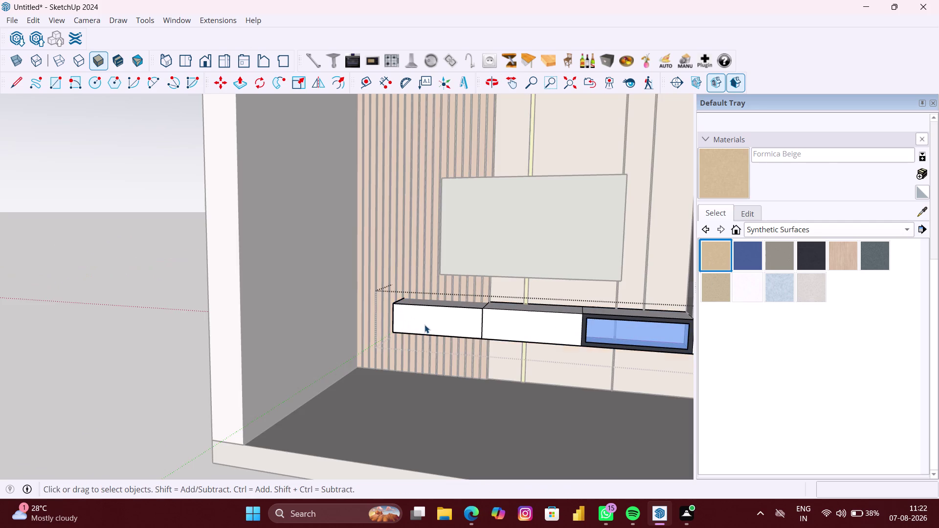
click(712, 256)
click(456, 326)
click(541, 329)
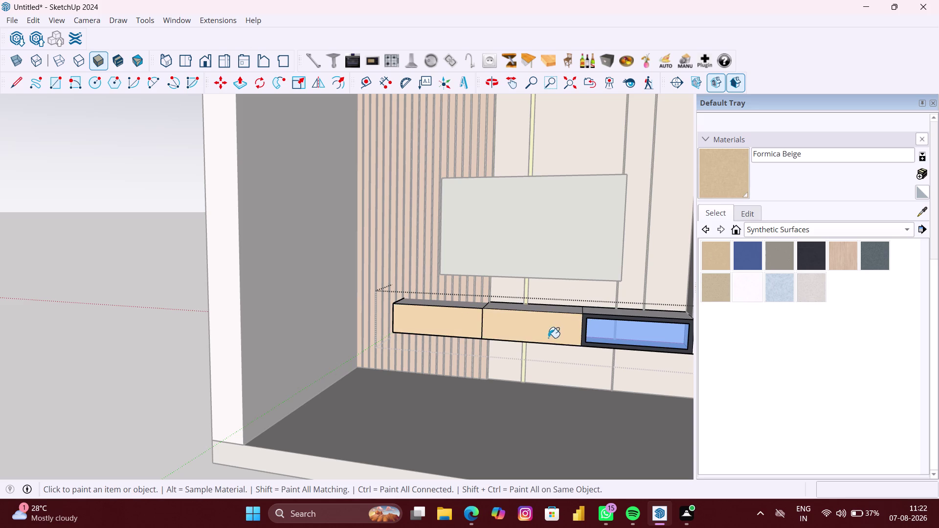
scroll(down, 3)
click(637, 346)
scroll(up, 3)
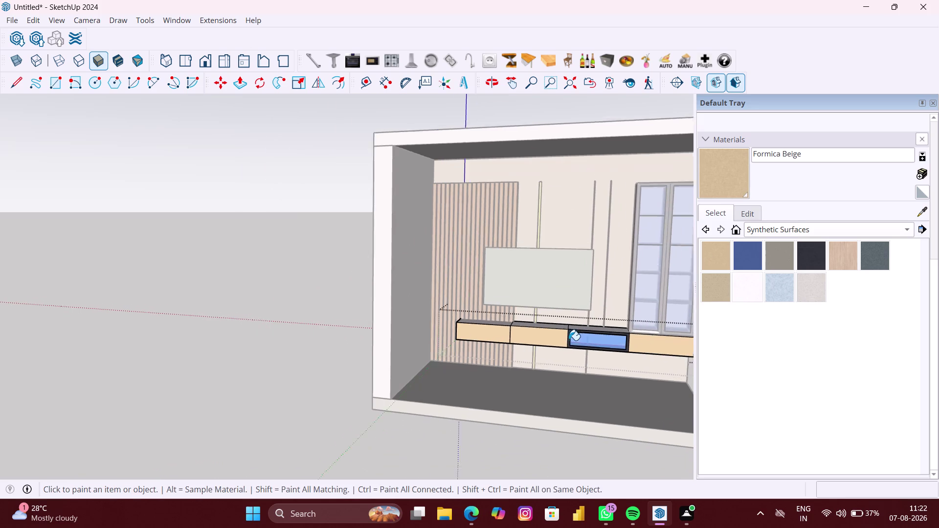
Paint the tops of the TV unit's drawer units Formica Beige.
middle_drag(542, 342, 498, 422)
scroll(up, 3)
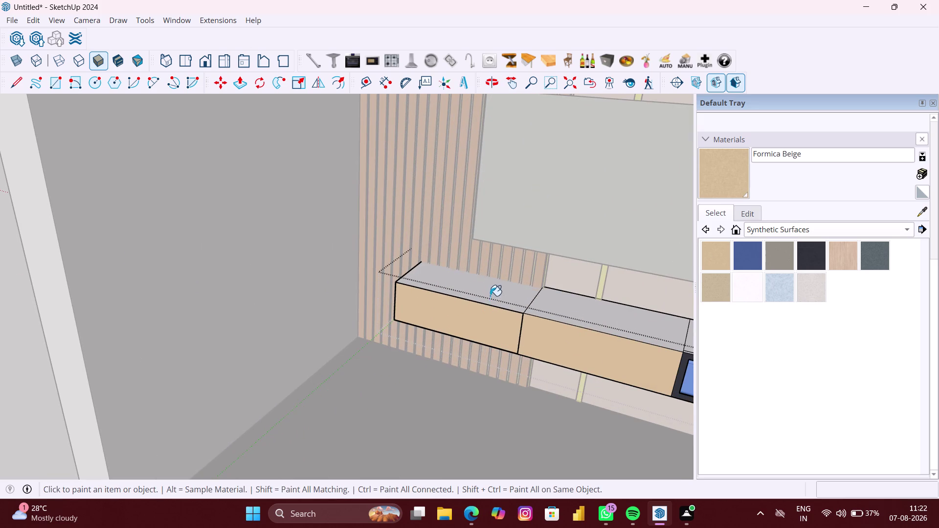
click(490, 296)
click(590, 320)
scroll(down, 3)
middle_drag(600, 345, 492, 330)
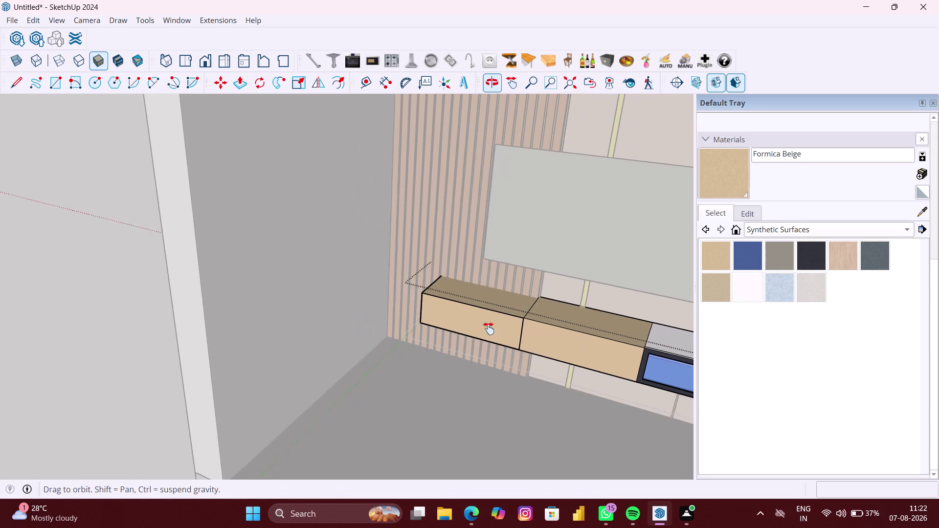
middle_drag(492, 329, 425, 326)
scroll(up, 3)
click(539, 323)
From below the unit, paint two more drawer fronts Formica Beige.
middle_drag(528, 387, 583, 286)
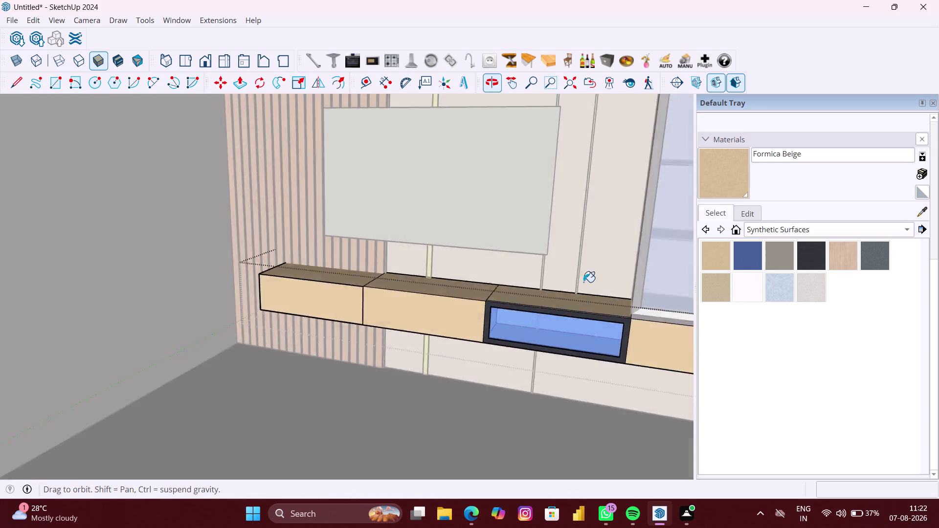
middle_drag(389, 348, 410, 265)
scroll(up, 3)
middle_drag(348, 301, 340, 359)
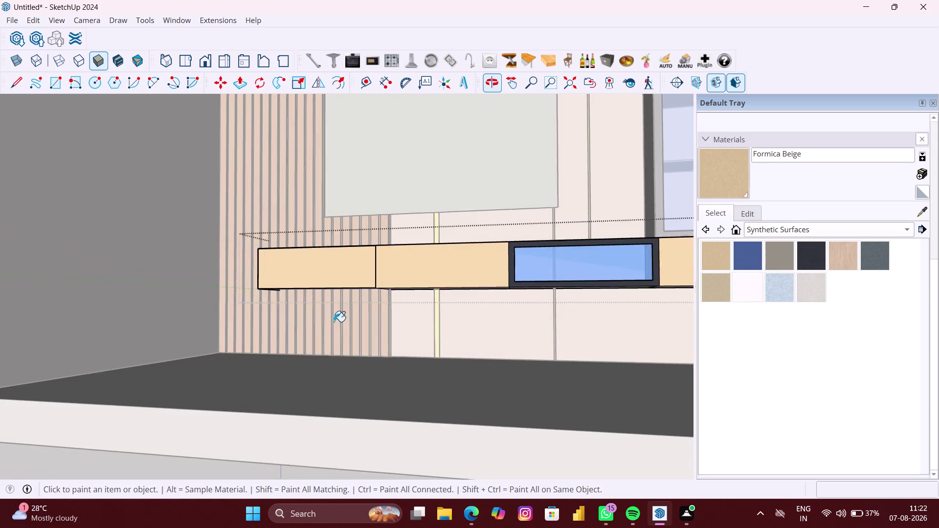
scroll(up, 3)
middle_drag(338, 300, 350, 268)
middle_drag(358, 246, 361, 241)
scroll(up, 3)
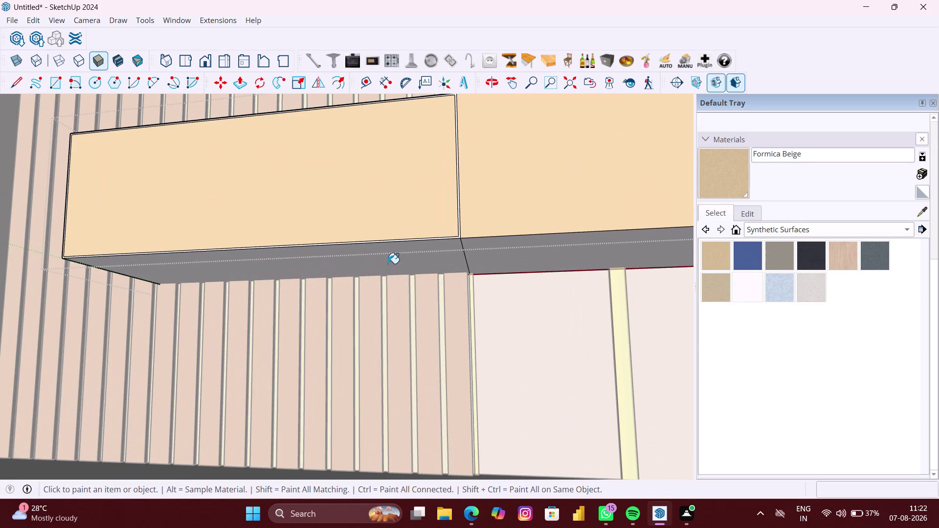
click(388, 264)
click(514, 271)
scroll(down, 3)
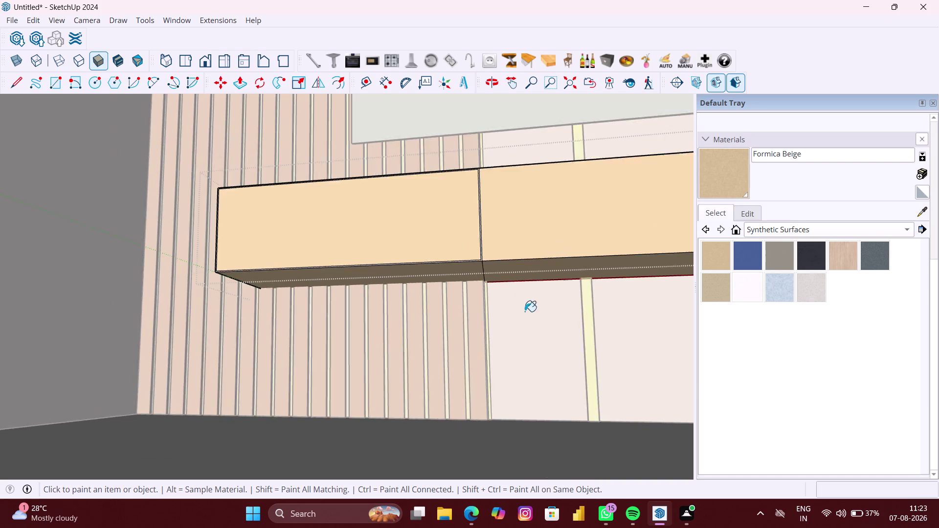
scroll(down, 3)
middle_drag(528, 320, 353, 295)
scroll(up, 3)
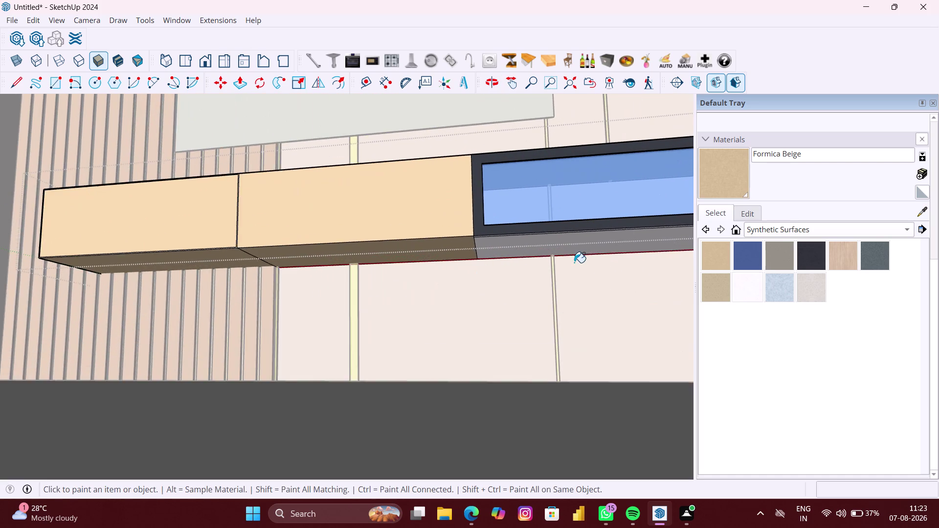
scroll(up, 3)
Paint the last drawer fronts Formica Beige, then view the unit's right end.
click(589, 246)
scroll(down, 3)
middle_drag(567, 276, 519, 278)
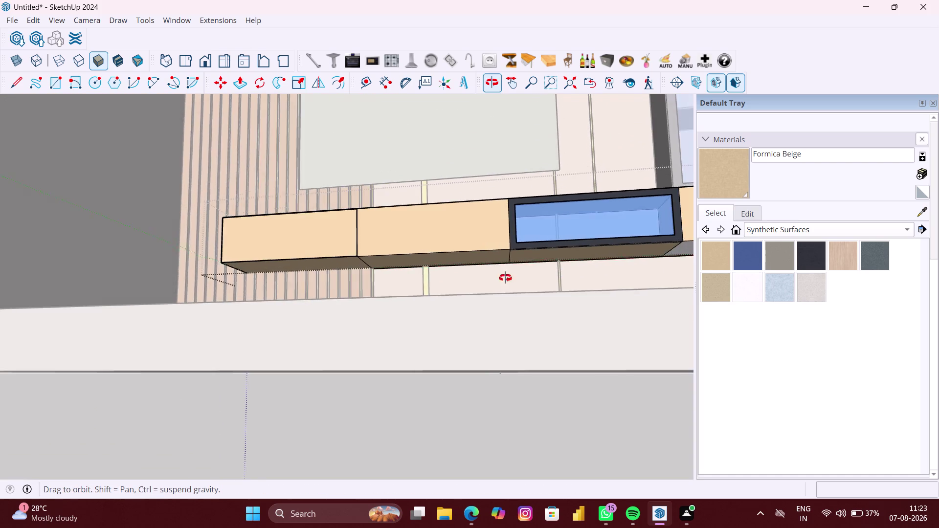
middle_drag(518, 278, 510, 316)
middle_drag(590, 313, 398, 282)
scroll(up, 3)
scroll(up, 3)
middle_drag(534, 269, 522, 252)
scroll(up, 3)
click(539, 197)
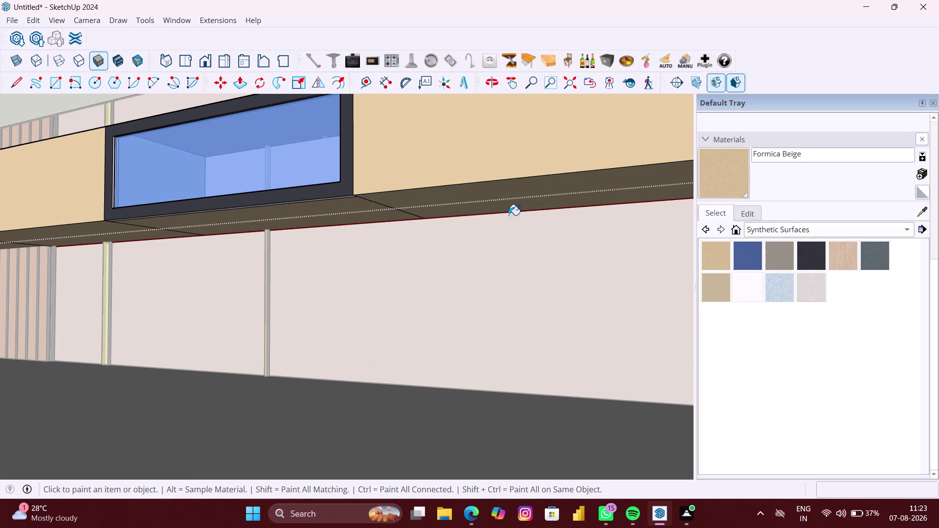
scroll(down, 3)
scroll(down, 3)
middle_drag(473, 254, 543, 362)
middle_drag(617, 326, 596, 321)
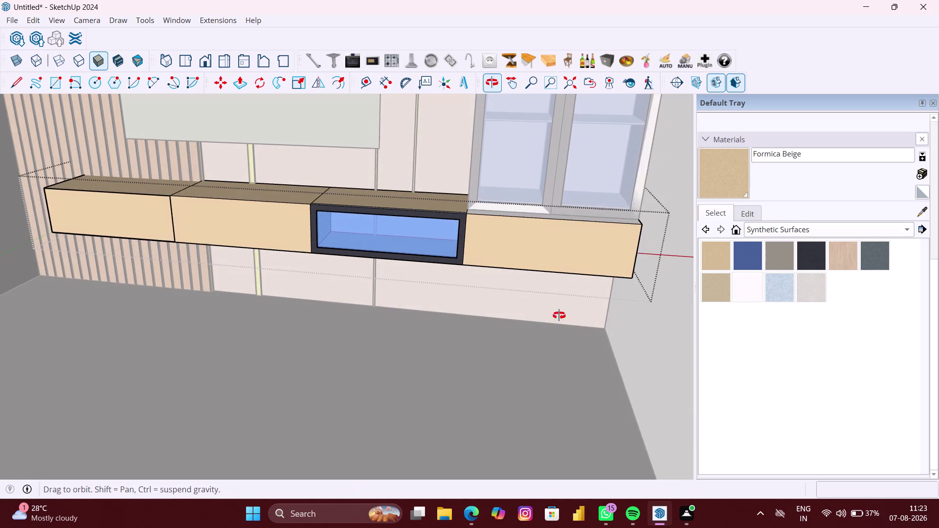
middle_drag(595, 320, 396, 313)
scroll(up, 3)
Paint the TV unit's right end face Formica Beige.
click(484, 290)
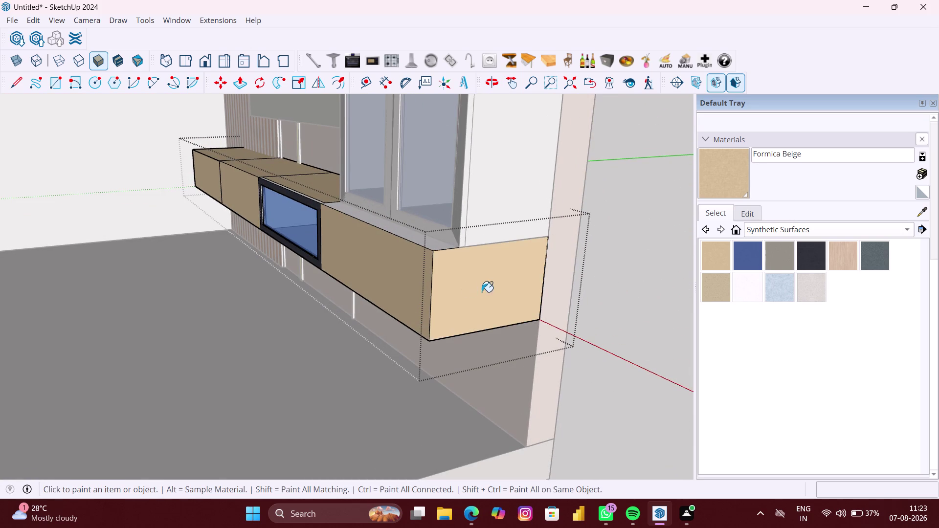
scroll(down, 3)
middle_drag(385, 308, 543, 341)
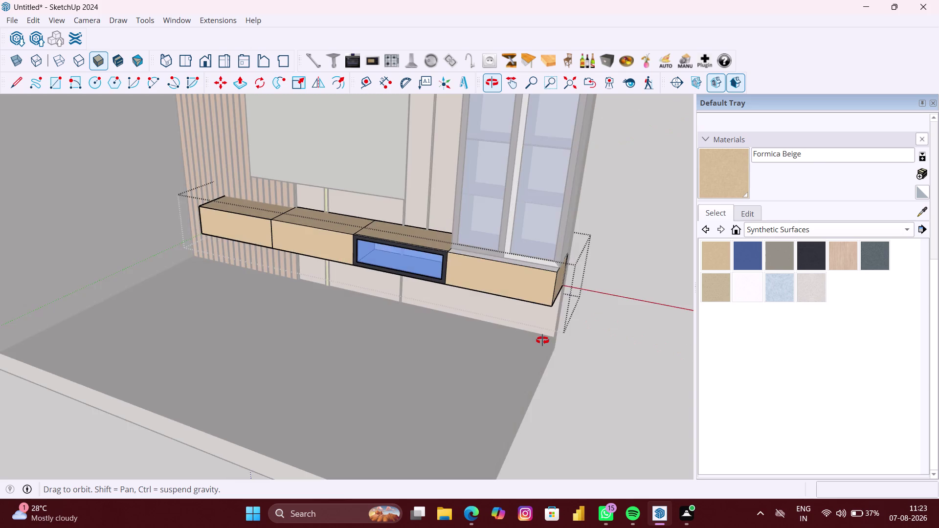
middle_drag(543, 340, 371, 339)
scroll(up, 3)
Select and inspect the top face of the end drawer.
key(space)
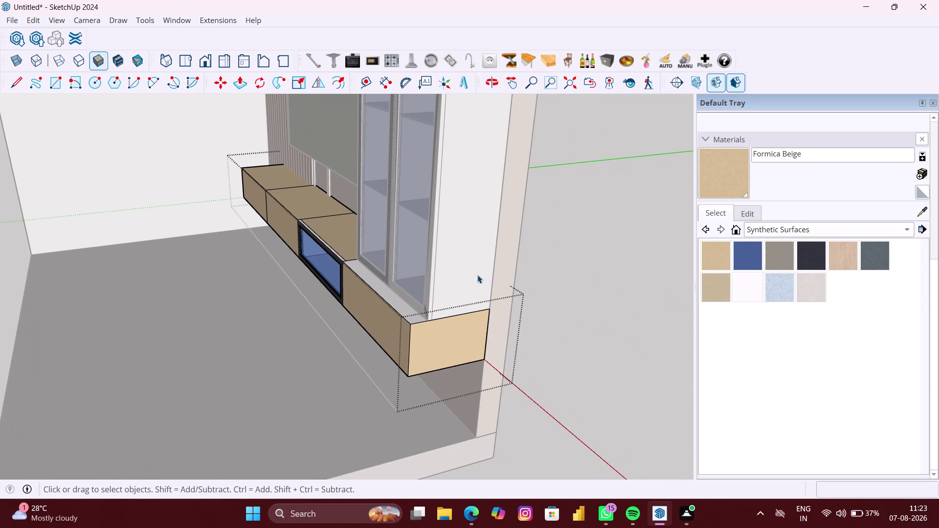
scroll(up, 3)
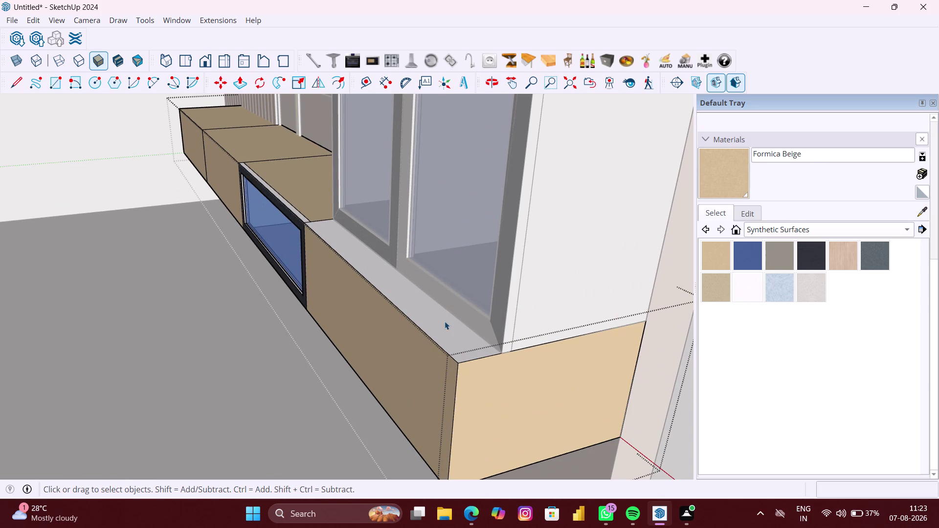
double_click(444, 324)
click(447, 329)
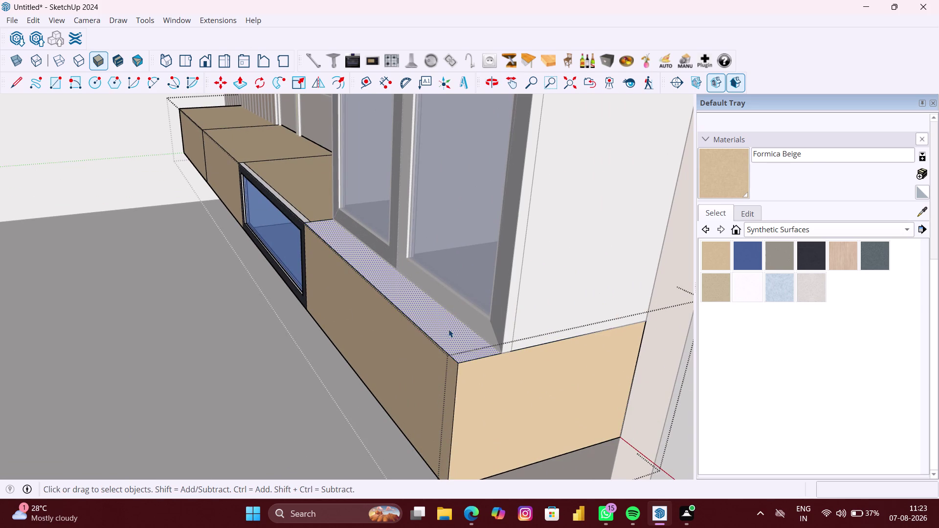
click(568, 447)
click(470, 334)
click(718, 186)
click(459, 345)
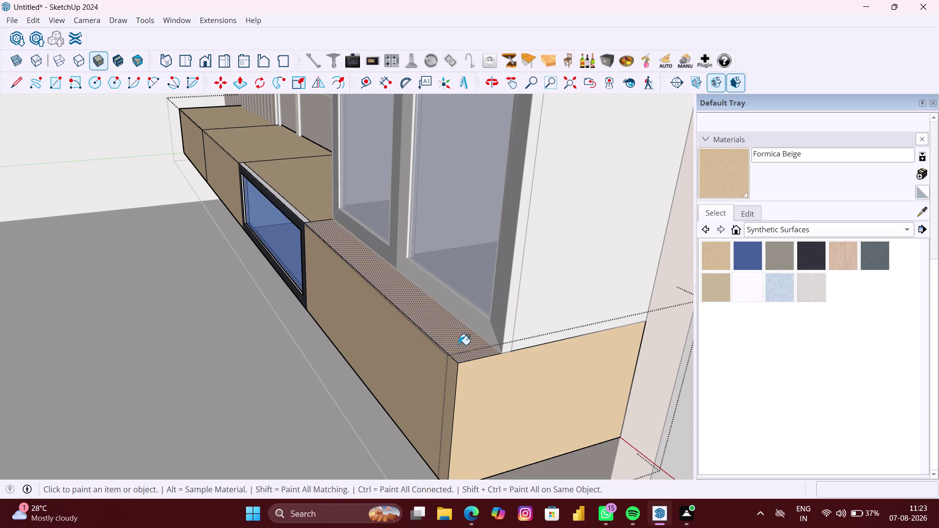
scroll(down, 3)
Double-click the tall glass cabinet group to edit it.
key(space)
click(612, 363)
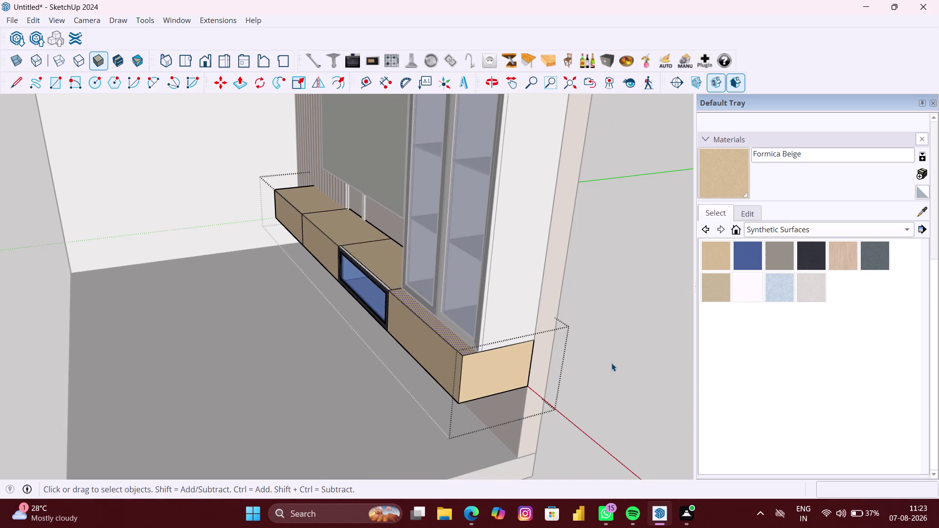
double_click(519, 316)
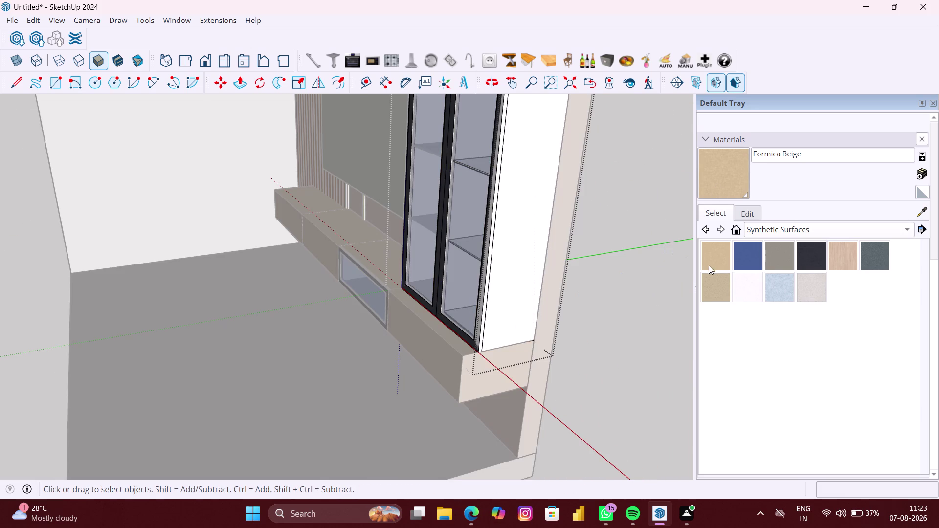
Paint the glass cabinet's side panel Formica Beige.
click(715, 260)
click(514, 258)
scroll(down, 3)
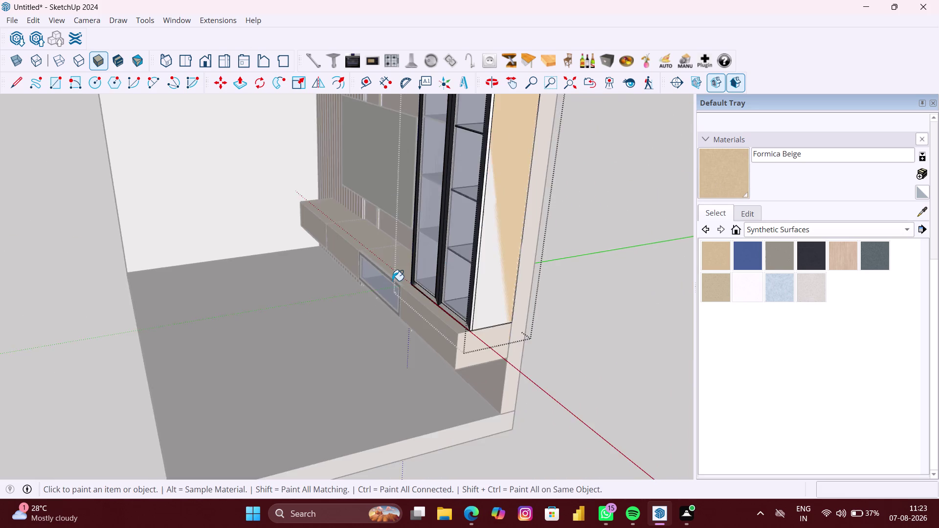
scroll(down, 3)
scroll(up, 3)
scroll(up, 3)
From the cabinet's inner side, paint two more side faces Formica Beige.
middle_drag(432, 306, 430, 305)
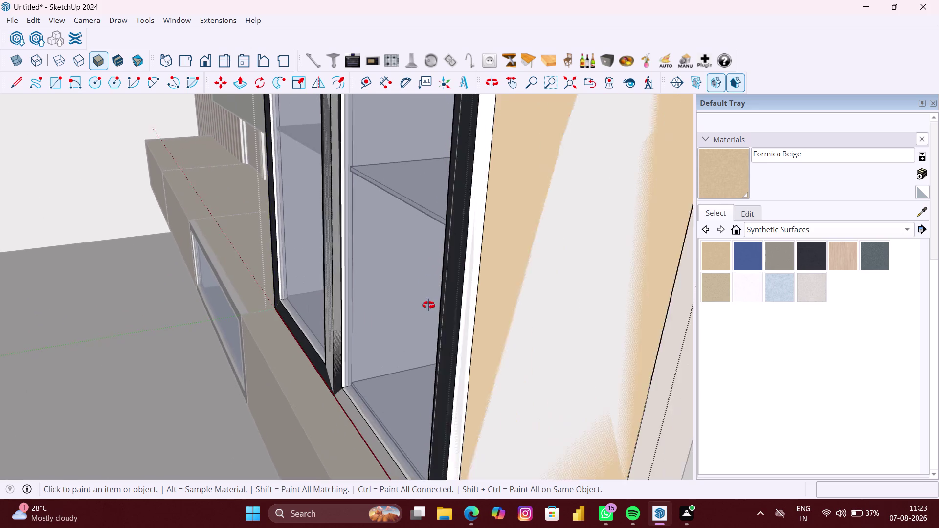
middle_drag(430, 305, 378, 289)
scroll(down, 3)
middle_drag(386, 300, 401, 301)
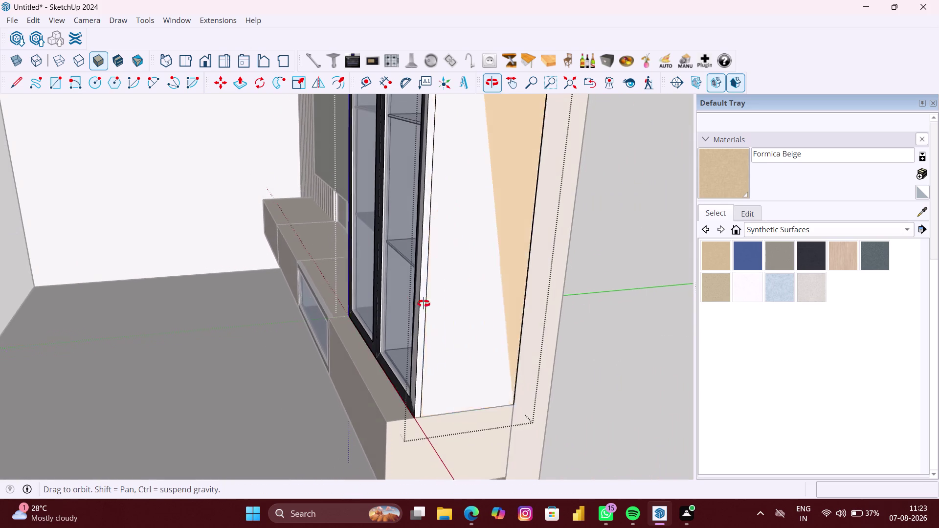
middle_drag(400, 301, 791, 373)
scroll(down, 3)
middle_drag(223, 255, 451, 262)
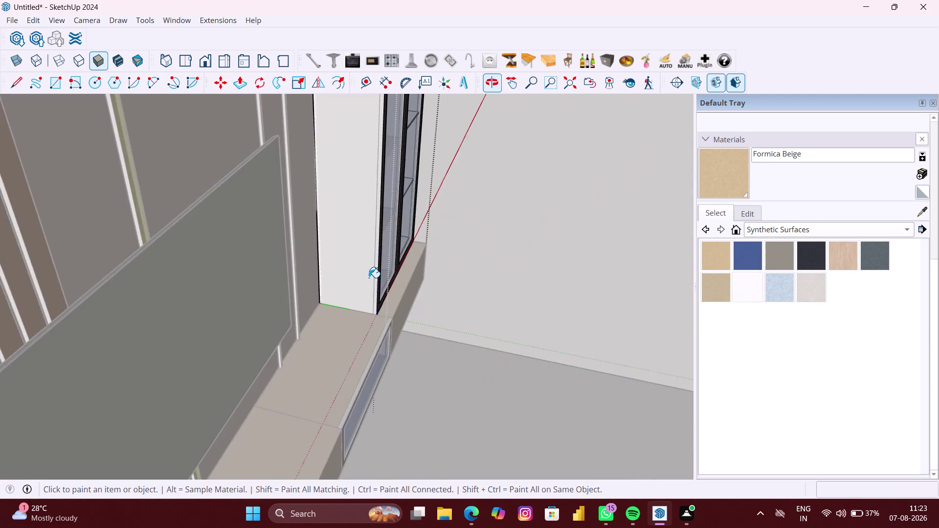
scroll(up, 3)
click(360, 254)
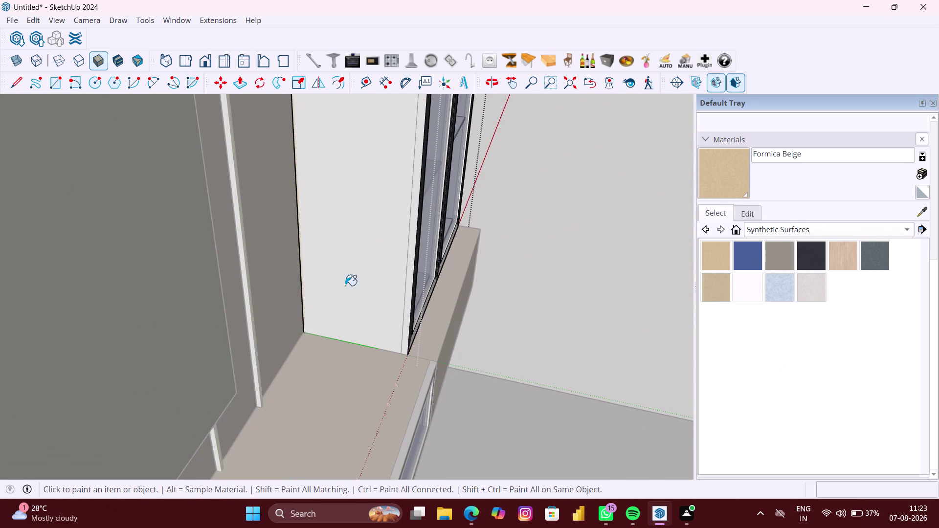
scroll(down, 3)
click(381, 243)
scroll(down, 3)
Zoom Extents on the room, then orbit to look down on the cabinet top.
key(space)
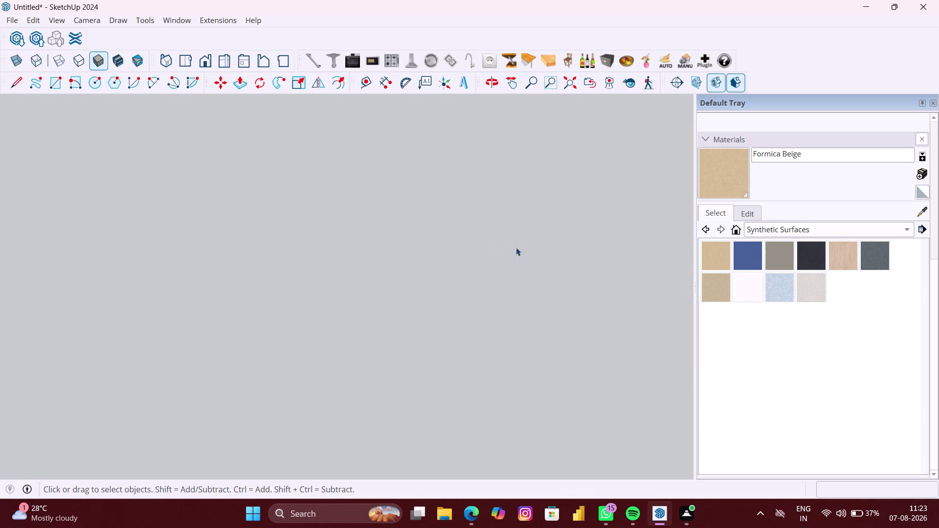
scroll(down, 3)
click(571, 88)
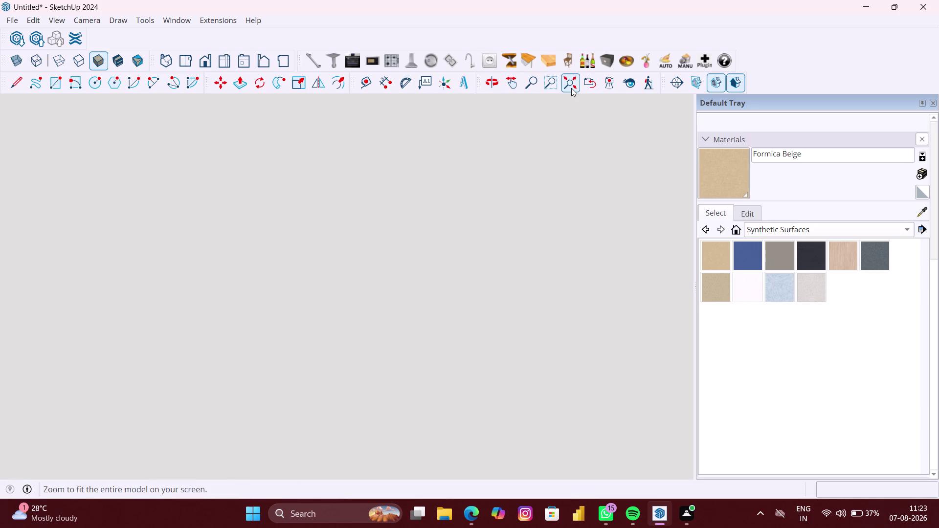
middle_drag(503, 212, 212, 181)
scroll(up, 3)
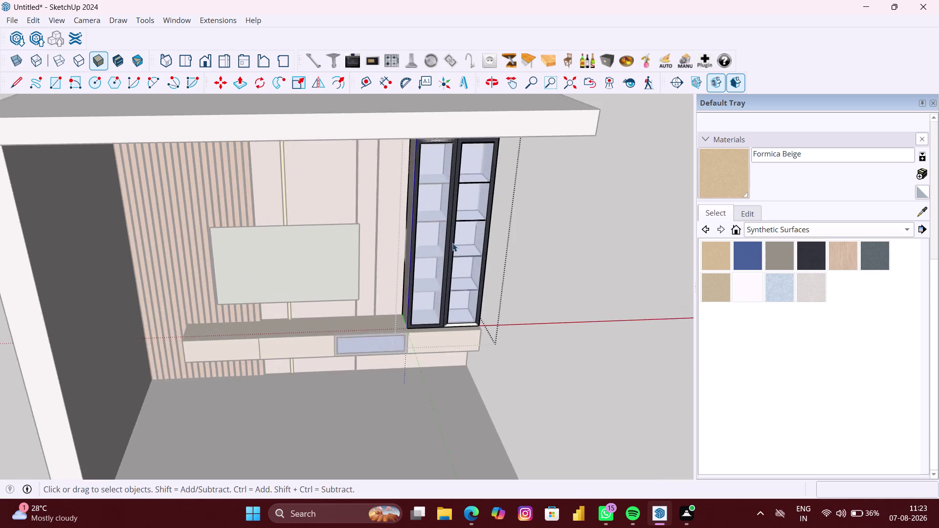
scroll(up, 3)
middle_drag(459, 237, 405, 270)
middle_drag(560, 240, 428, 308)
scroll(up, 3)
middle_drag(366, 199, 324, 239)
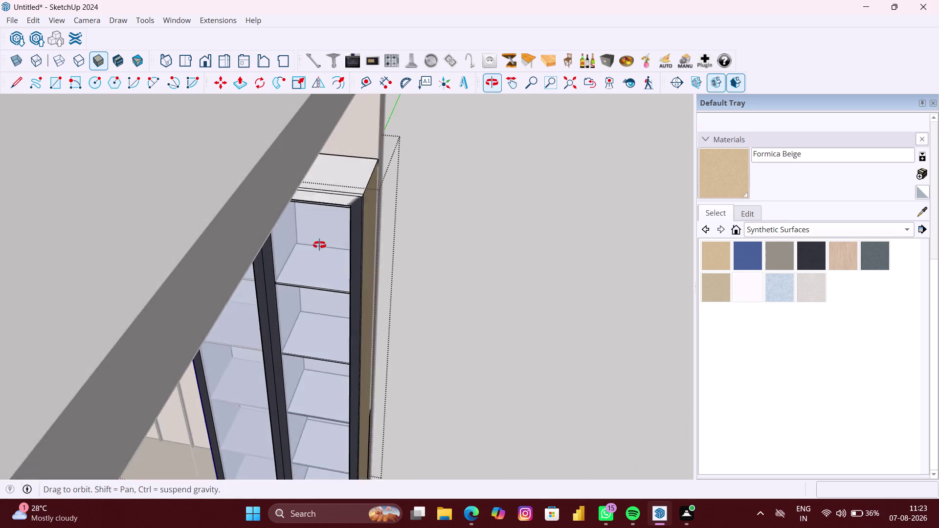
middle_drag(324, 239, 298, 274)
scroll(up, 3)
Paint the cabinet's top and edge face Formica Beige.
click(707, 255)
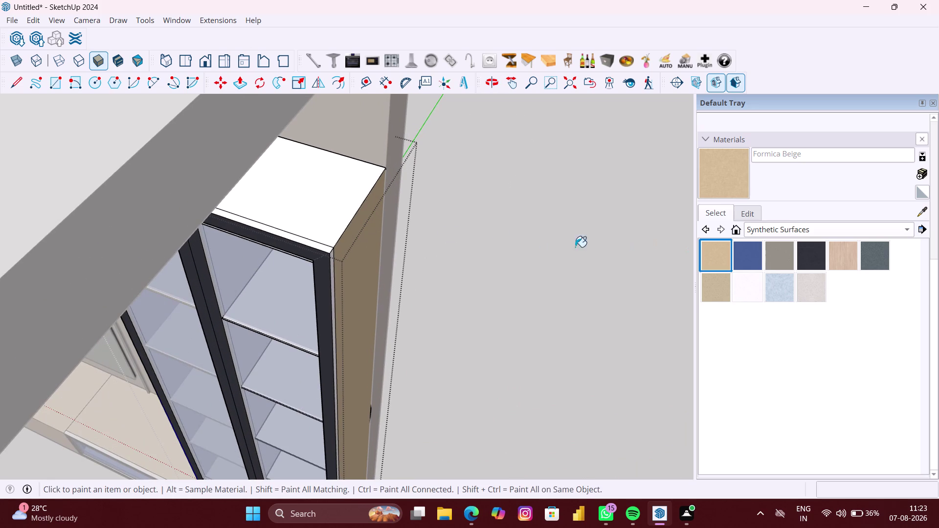
click(305, 205)
scroll(up, 3)
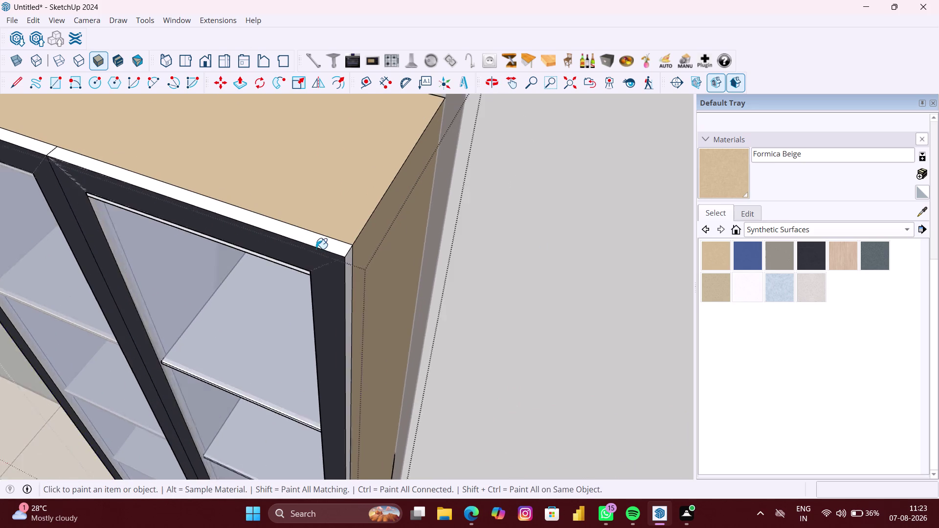
scroll(up, 3)
middle_drag(318, 254, 389, 197)
scroll(down, 3)
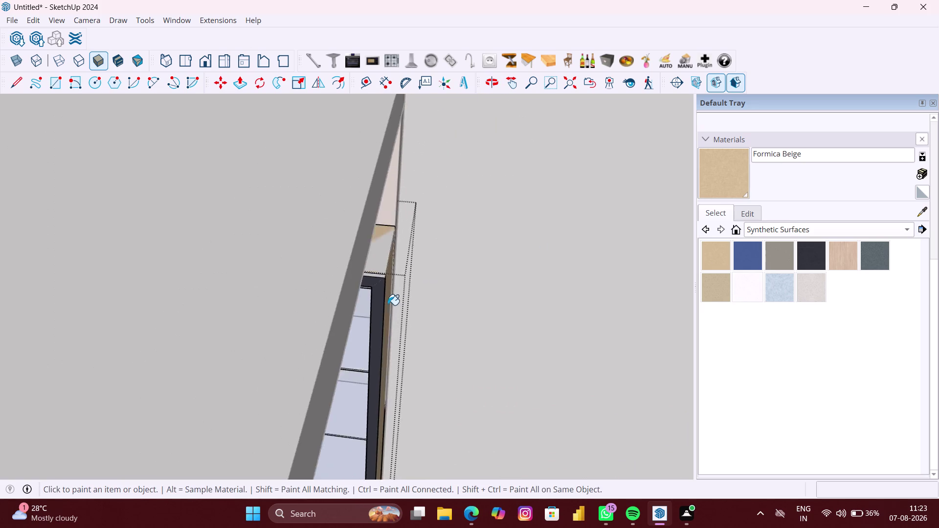
scroll(down, 3)
click(570, 94)
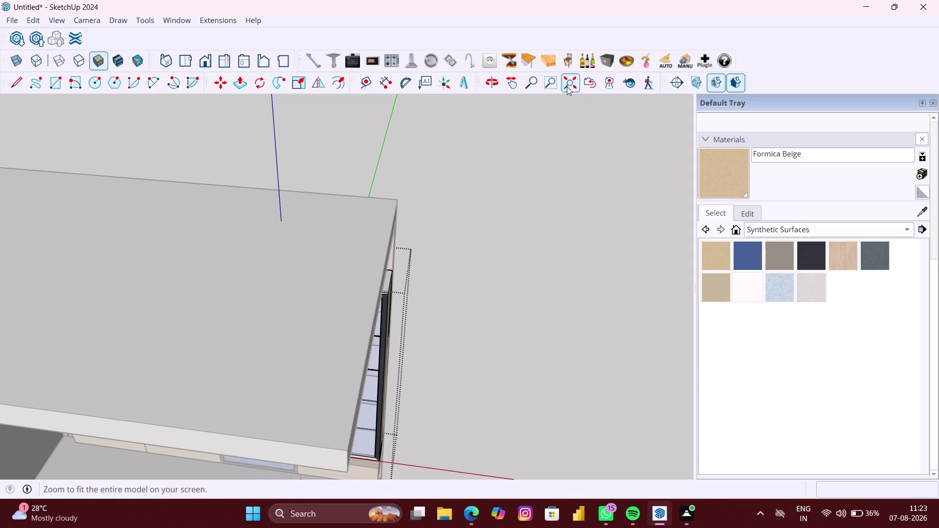
click(567, 87)
key(space)
scroll(up, 3)
middle_drag(588, 277, 569, 249)
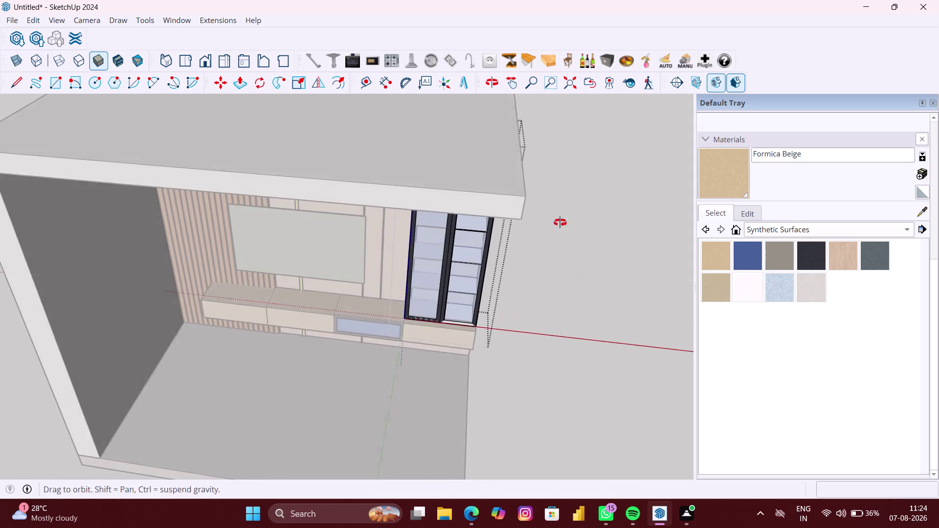
middle_drag(569, 249, 553, 186)
double_click(596, 272)
scroll(down, 3)
middle_drag(560, 339, 392, 333)
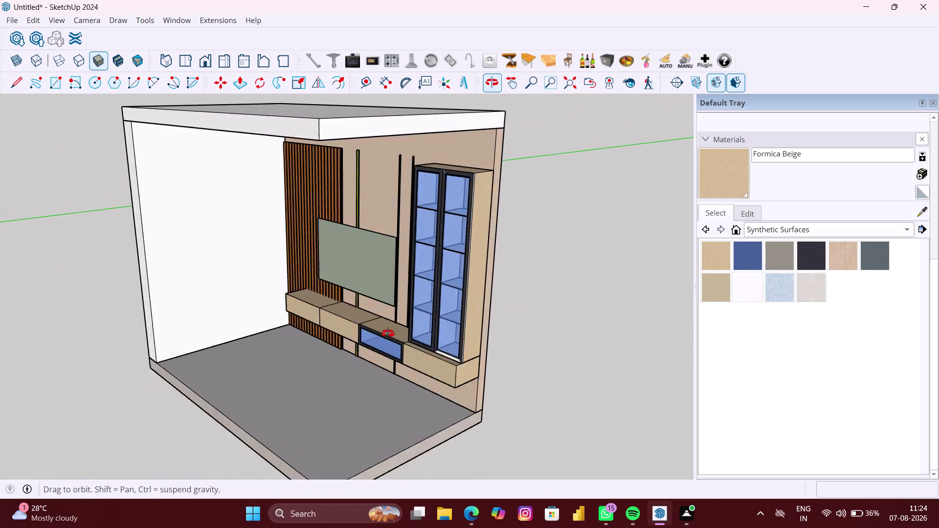
middle_drag(392, 334, 649, 333)
scroll(up, 3)
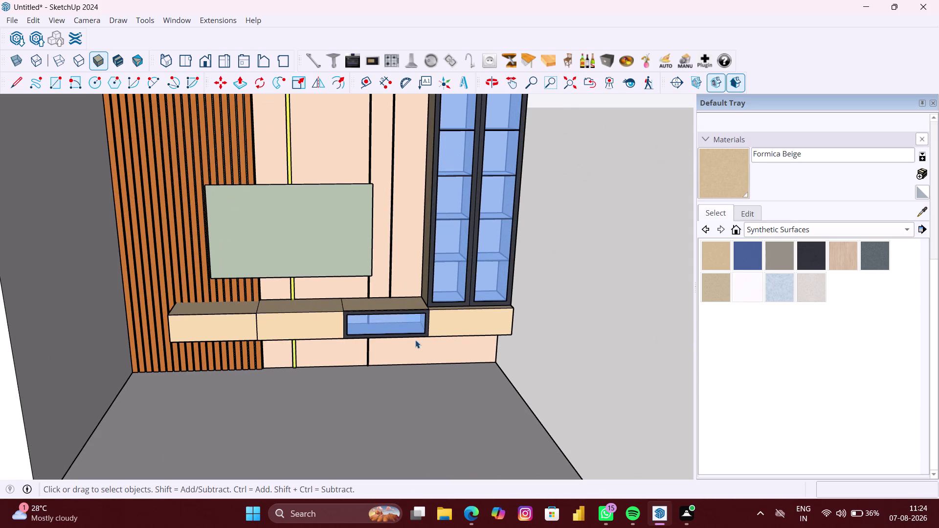
scroll(down, 3)
middle_drag(465, 337, 449, 305)
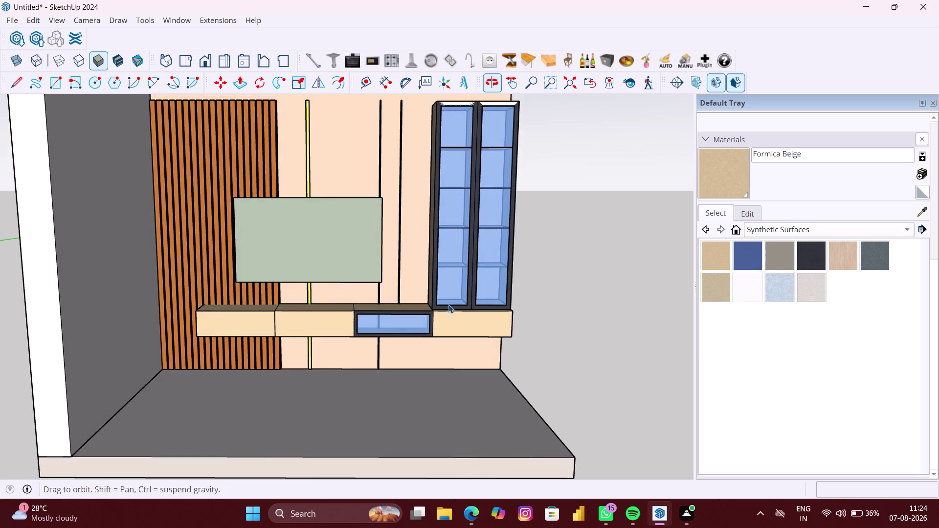
scroll(down, 3)
middle_drag(474, 330, 461, 332)
middle_drag(460, 330, 458, 350)
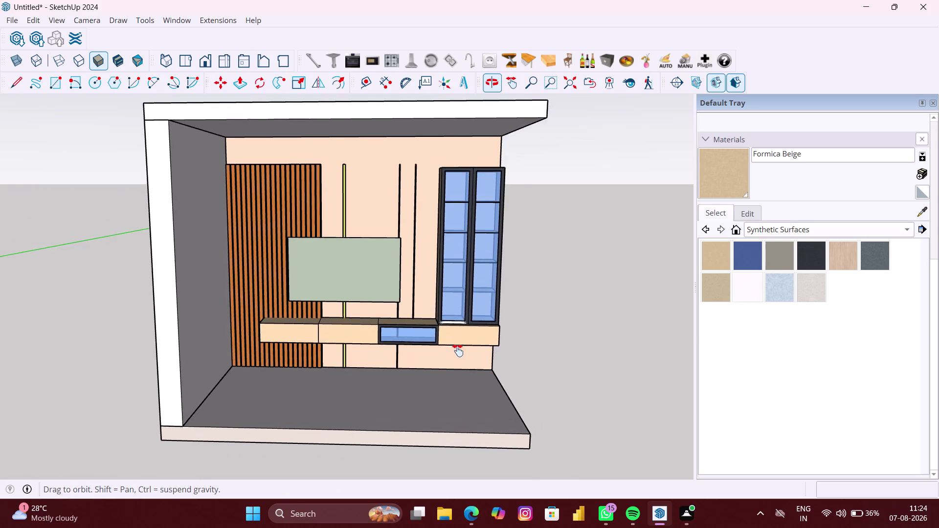
middle_drag(458, 350, 455, 370)
scroll(down, 3)
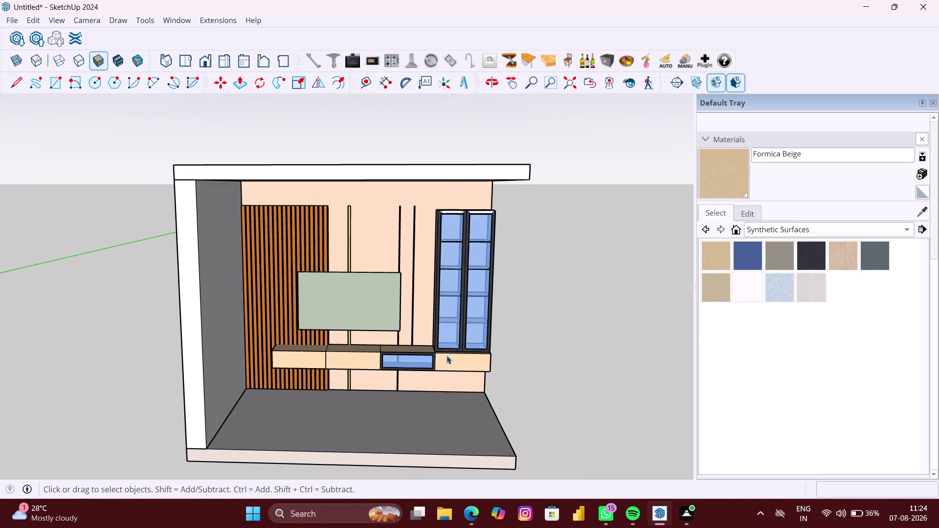
middle_drag(446, 356, 443, 333)
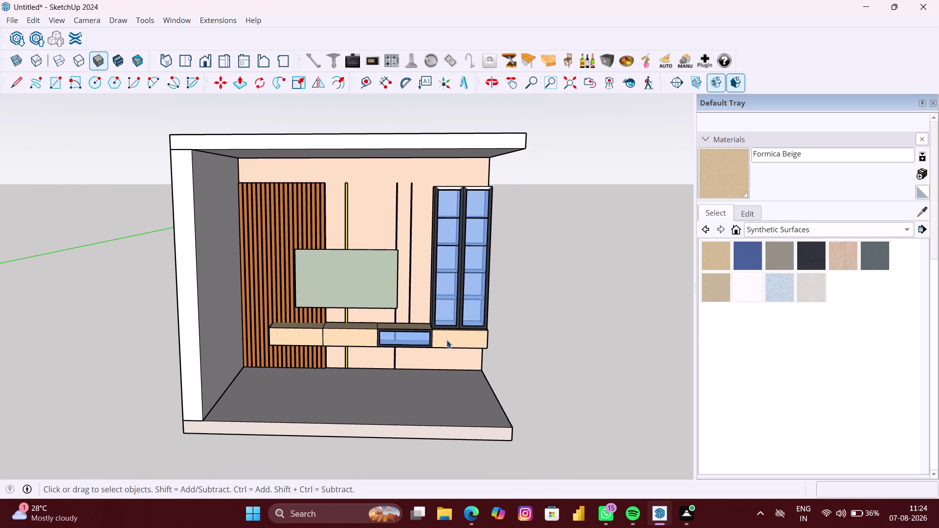
scroll(up, 3)
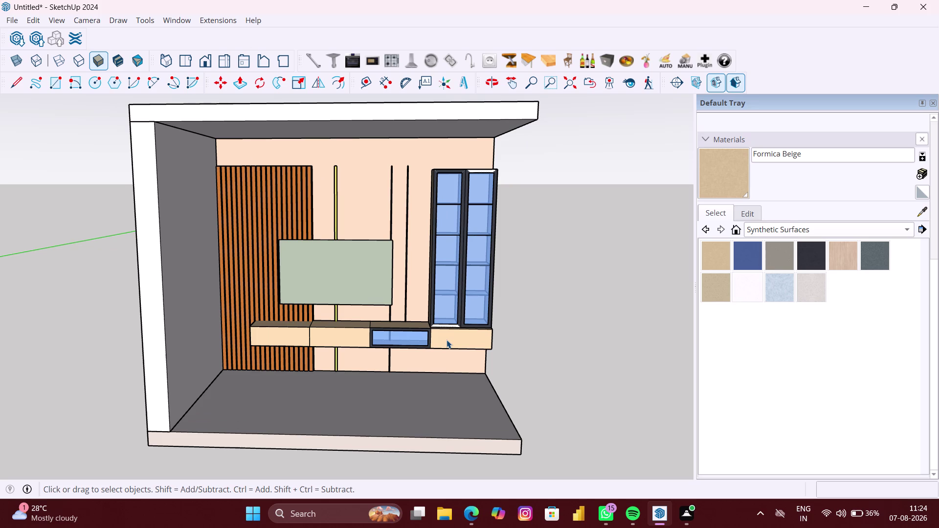
middle_drag(447, 340, 439, 343)
scroll(up, 3)
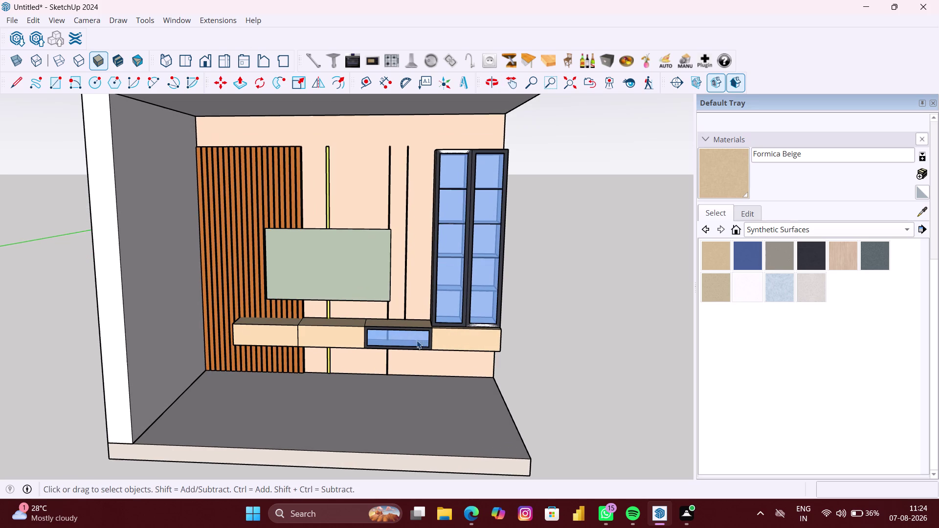
middle_drag(416, 343, 422, 363)
scroll(down, 3)
middle_drag(425, 353, 396, 344)
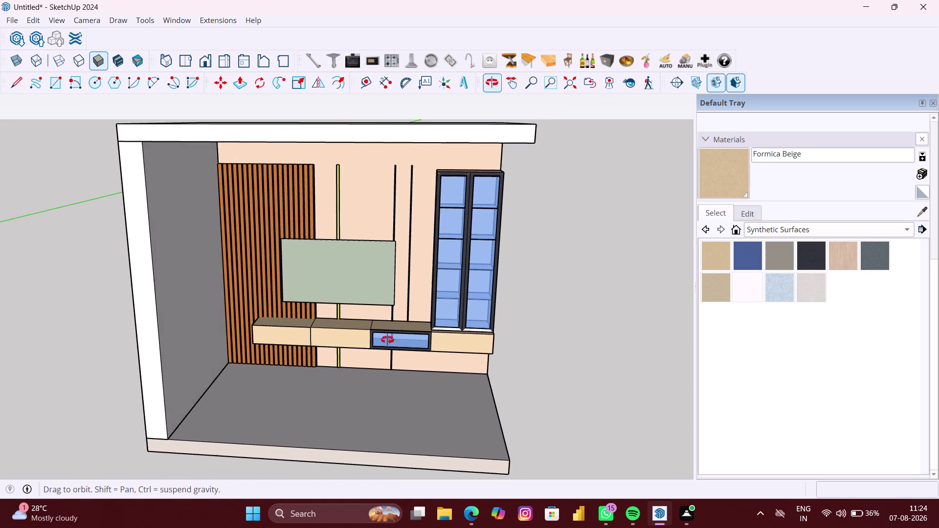
middle_drag(397, 345, 196, 329)
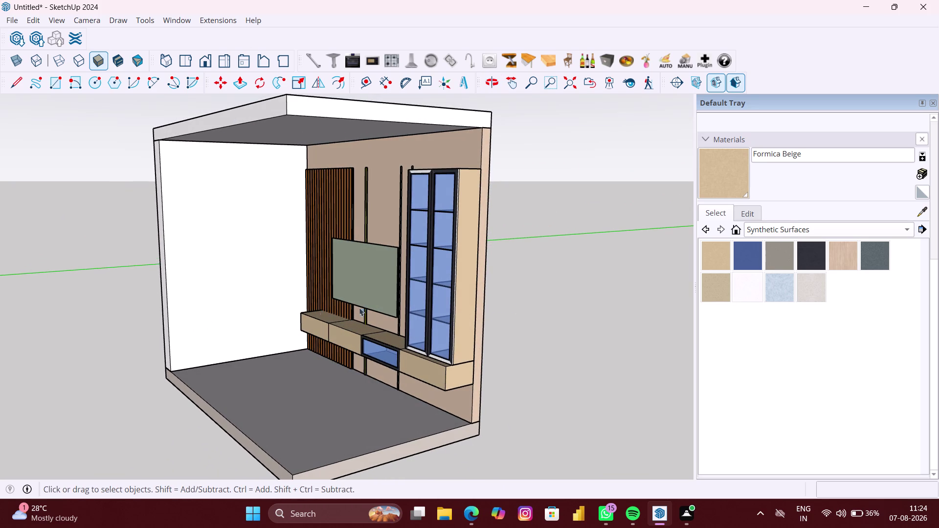
Load Formica Beige in the Paint Bucket and return to a front room view.
click(722, 252)
click(213, 247)
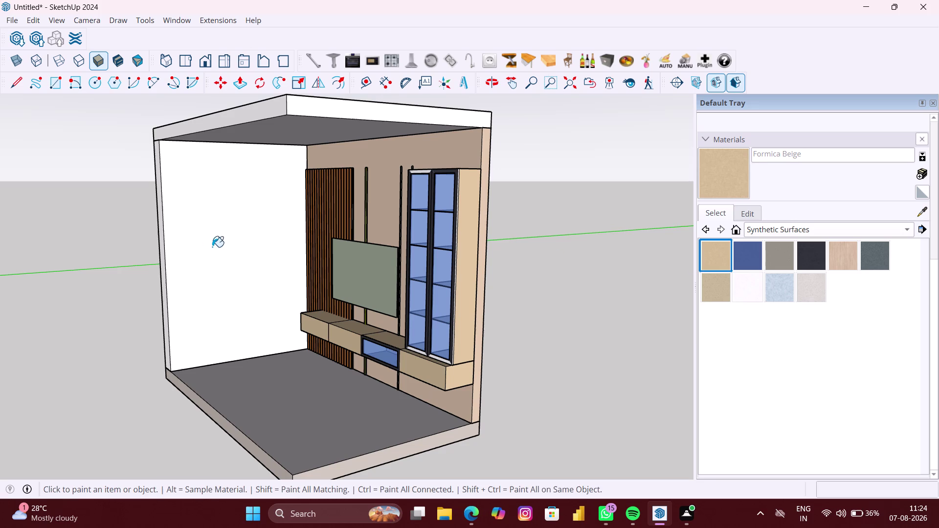
middle_drag(305, 250, 526, 285)
scroll(down, 3)
scroll(down, 3)
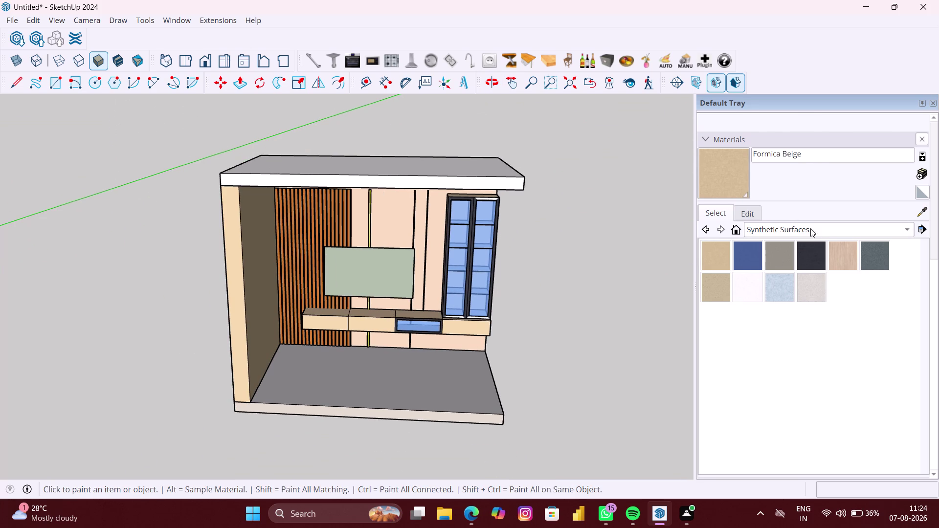
Show the Asphalt and Concrete collection, briefly passing through Brick, Cladding and Siding.
click(811, 227)
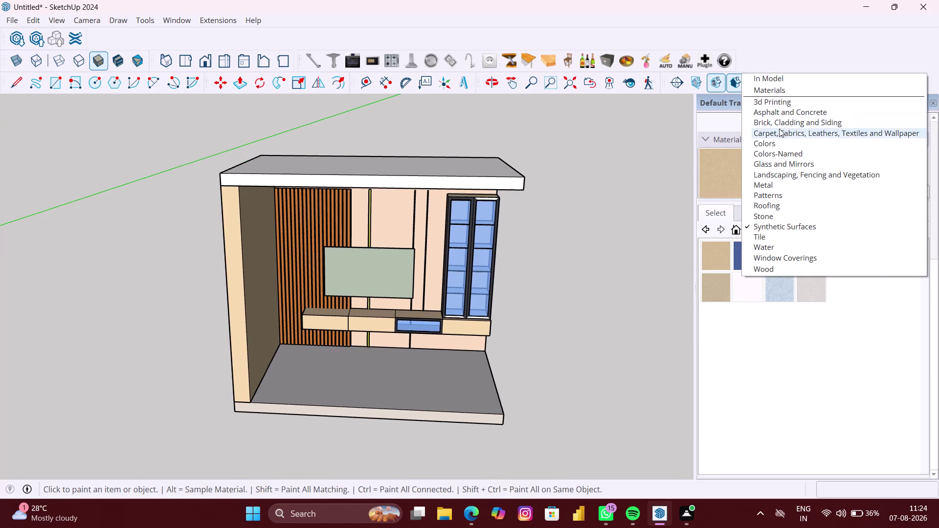
click(759, 118)
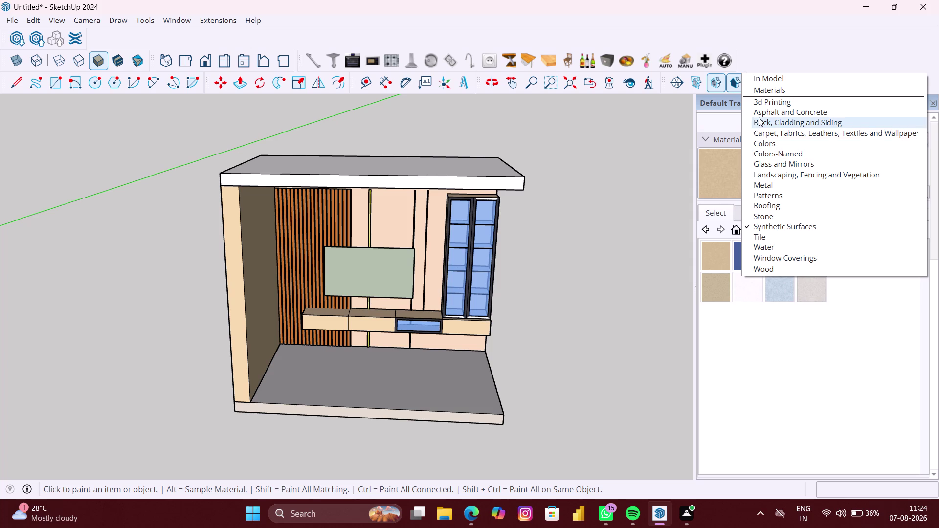
click(796, 232)
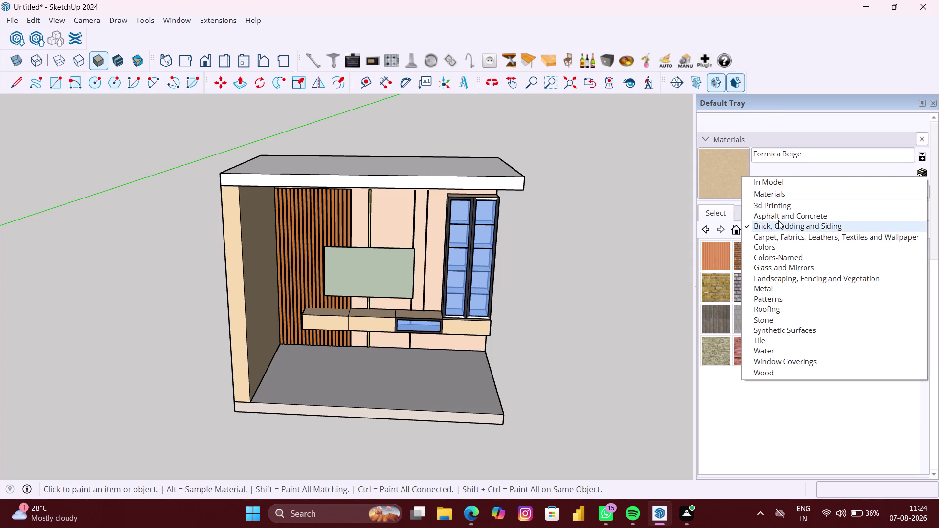
click(779, 219)
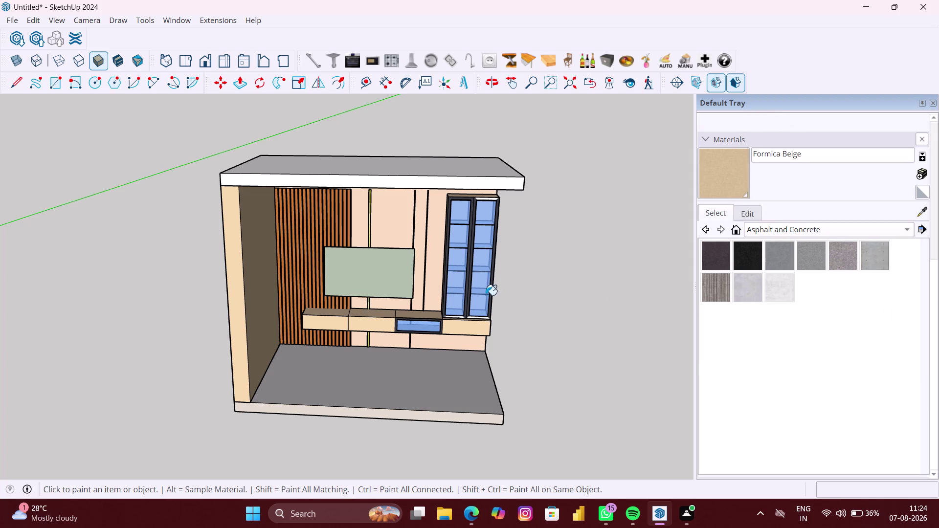
middle_drag(486, 296, 477, 462)
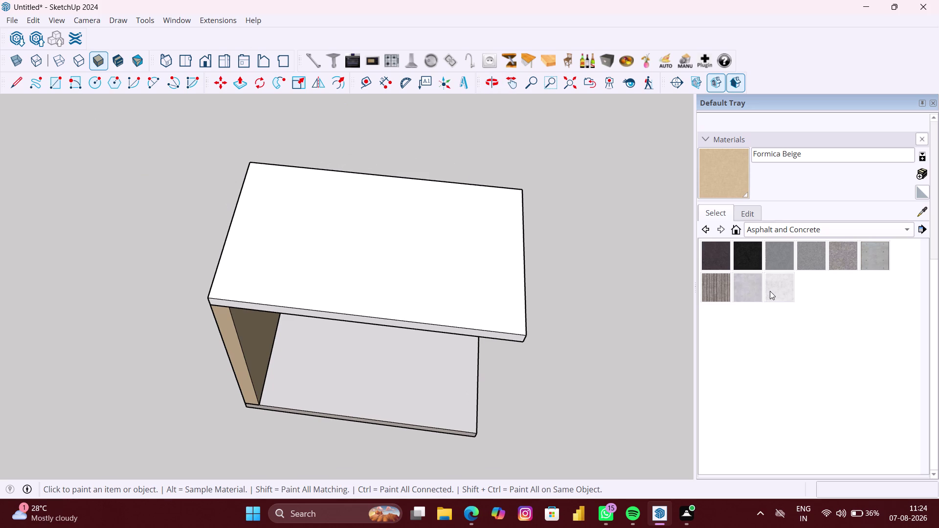
Orbit up to the roof and open the ceiling slab group for editing.
click(772, 290)
click(450, 282)
scroll(up, 3)
middle_drag(483, 309, 487, 287)
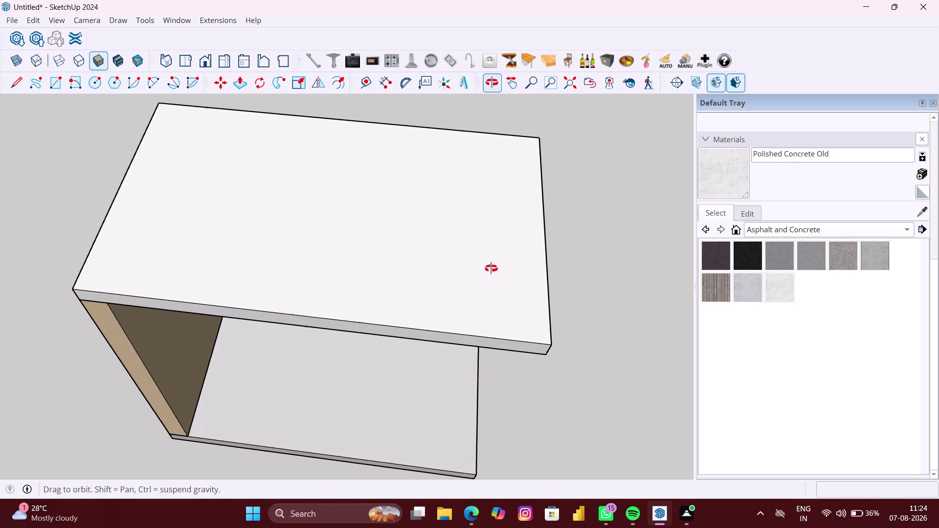
middle_drag(488, 286, 504, 184)
scroll(up, 3)
middle_drag(451, 324, 450, 239)
middle_drag(448, 255, 424, 378)
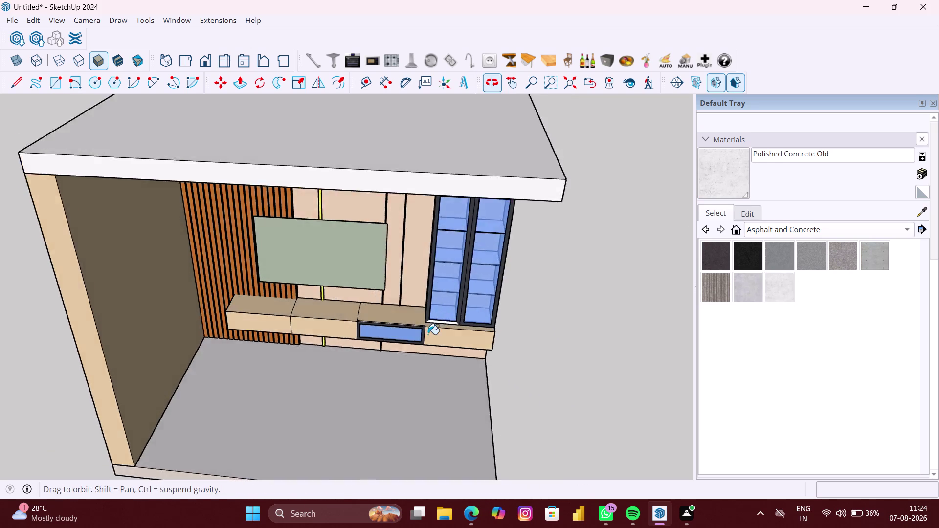
scroll(up, 3)
key(space)
click(637, 277)
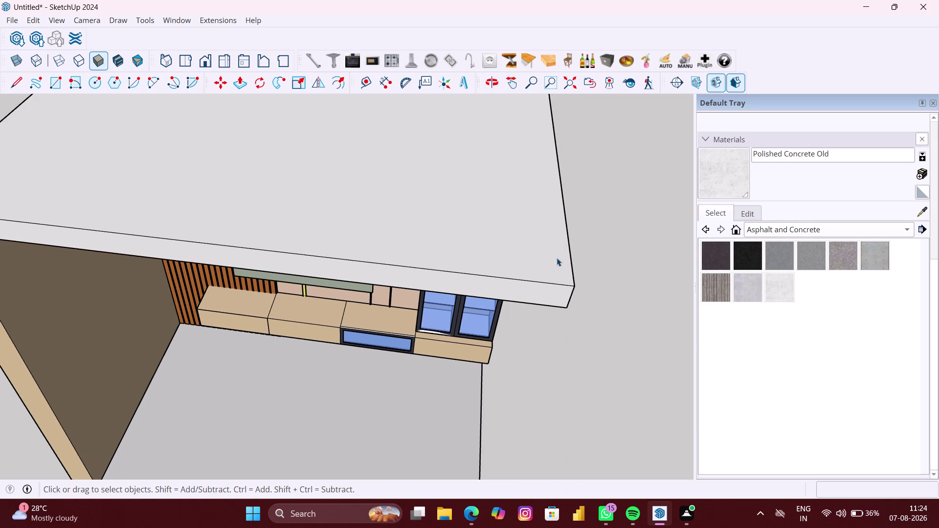
double_click(535, 249)
Try darker asphalts, then paint the slab top with grey Blacktop Old 01.
click(707, 259)
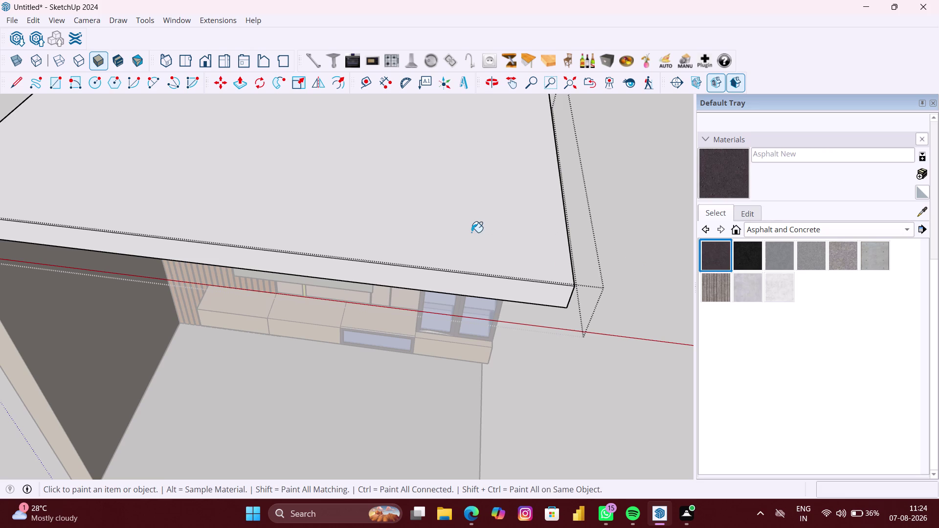
click(472, 233)
click(739, 261)
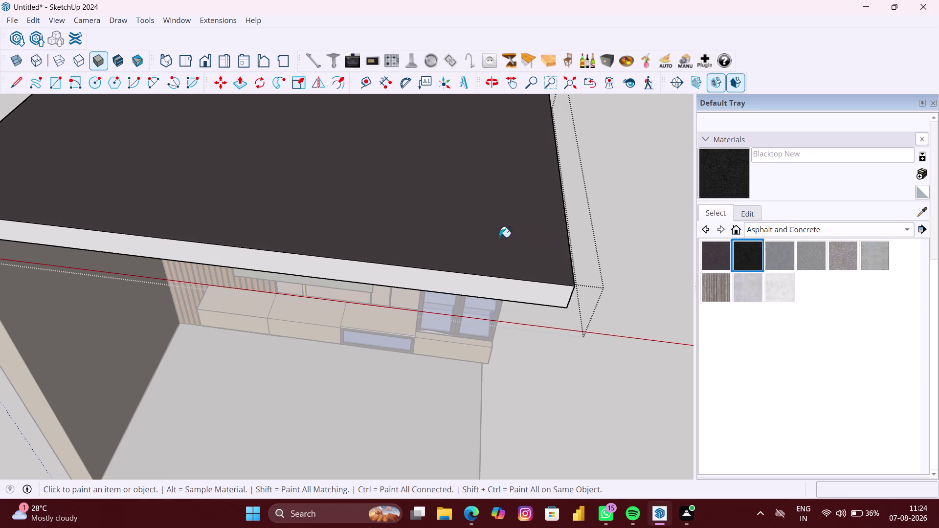
click(500, 237)
click(775, 258)
click(412, 238)
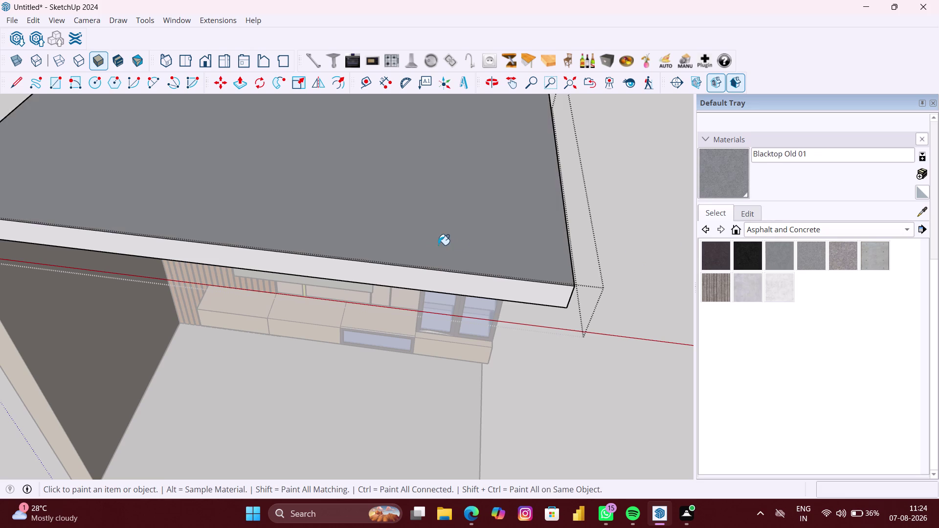
Paint the slab's front and remaining edges with Blacktop Old 01.
scroll(down, 3)
middle_drag(520, 279, 519, 205)
scroll(up, 3)
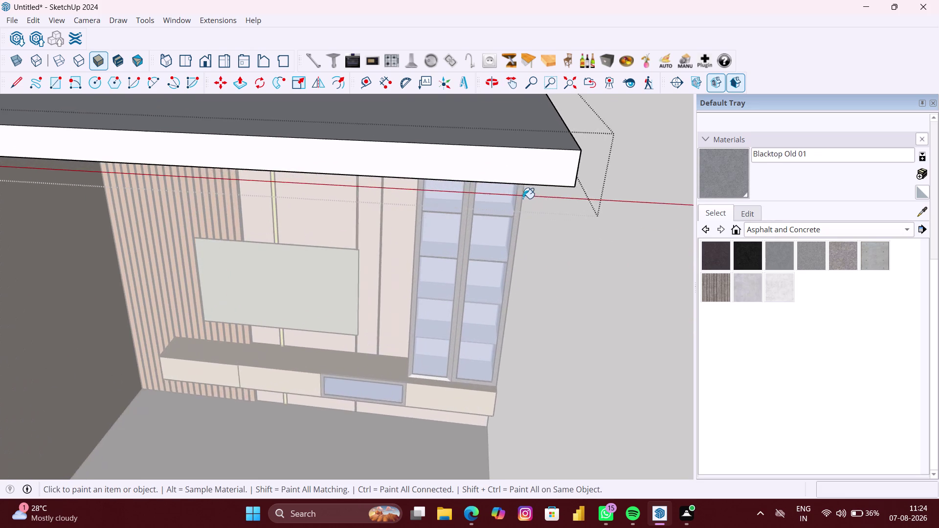
click(533, 172)
scroll(down, 3)
scroll(up, 3)
middle_drag(572, 206, 346, 204)
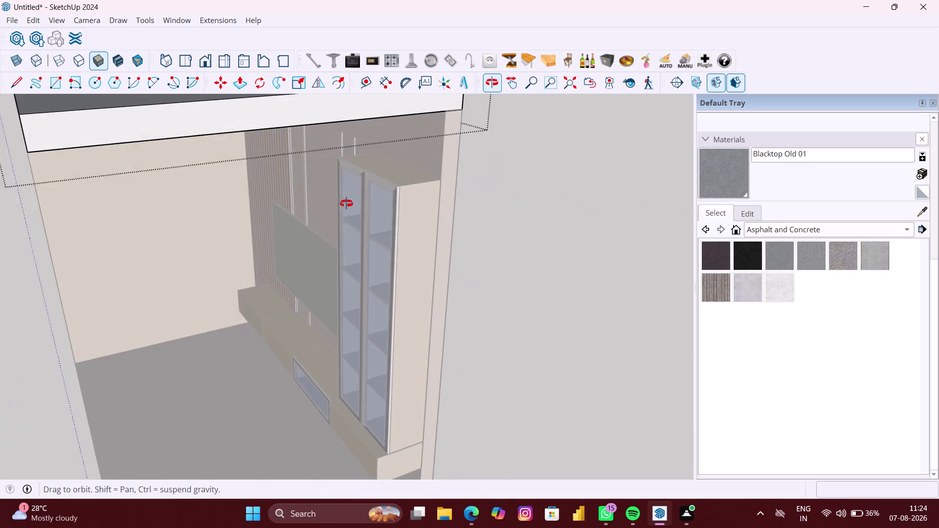
middle_drag(346, 203, 398, 208)
click(340, 131)
scroll(down, 3)
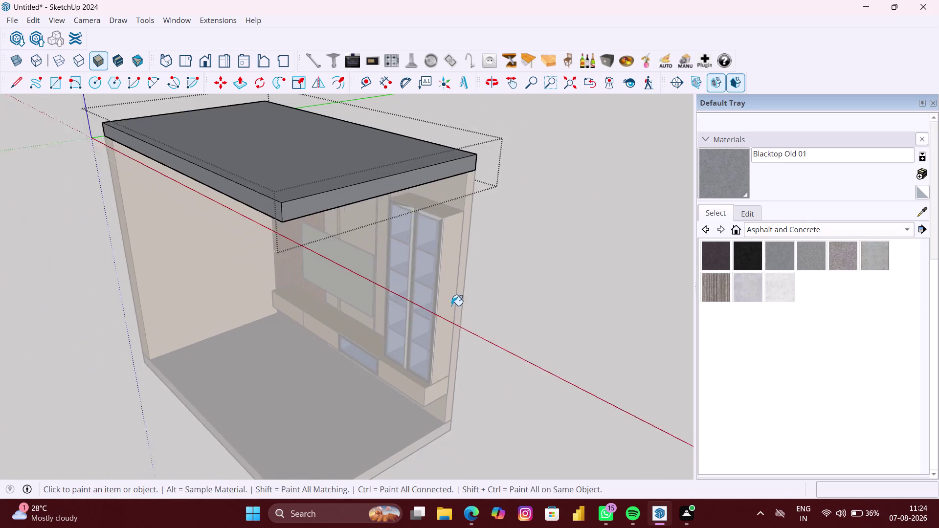
middle_drag(444, 320, 520, 181)
middle_drag(501, 342, 552, 231)
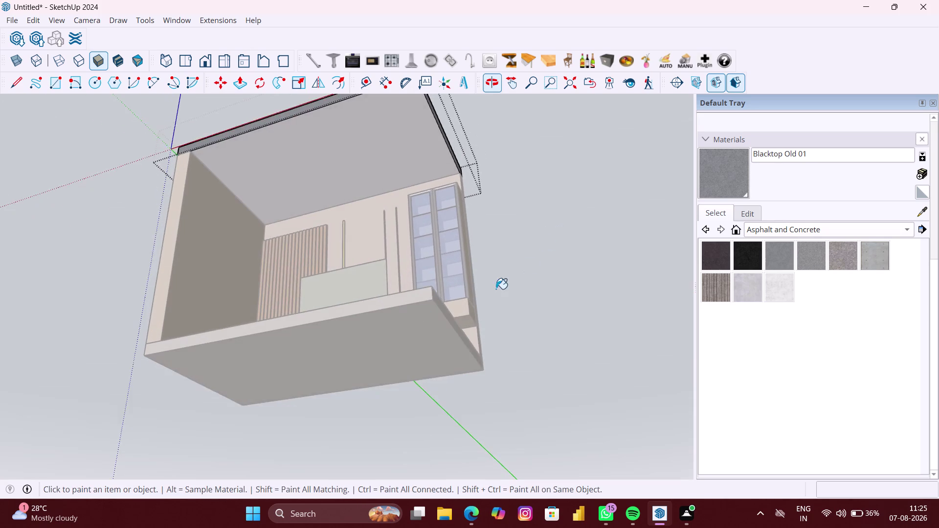
Pick Polished Concrete Old, leave the ceiling group and open the floor slab group.
scroll(up, 3)
click(784, 285)
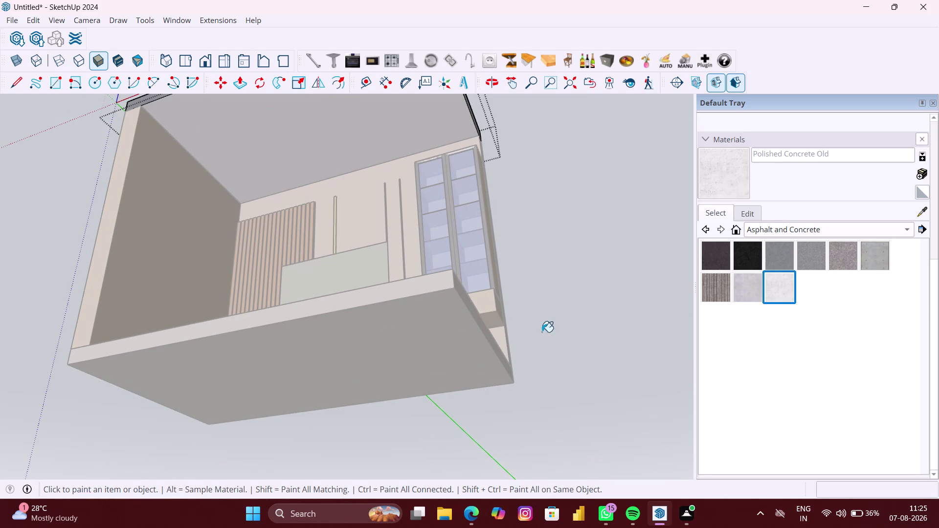
key(space)
click(581, 373)
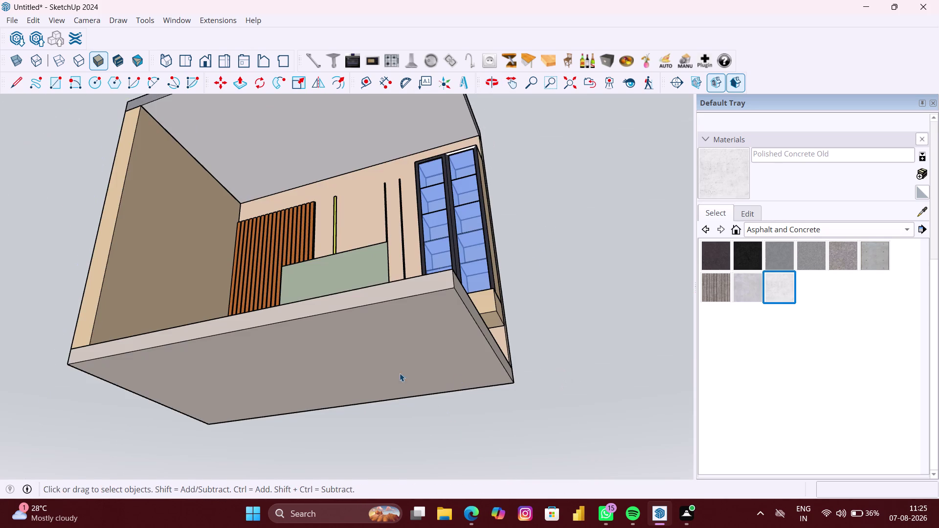
double_click(397, 361)
Paint the floor slab's top, sides and front edge with Polished Concrete Old.
click(789, 286)
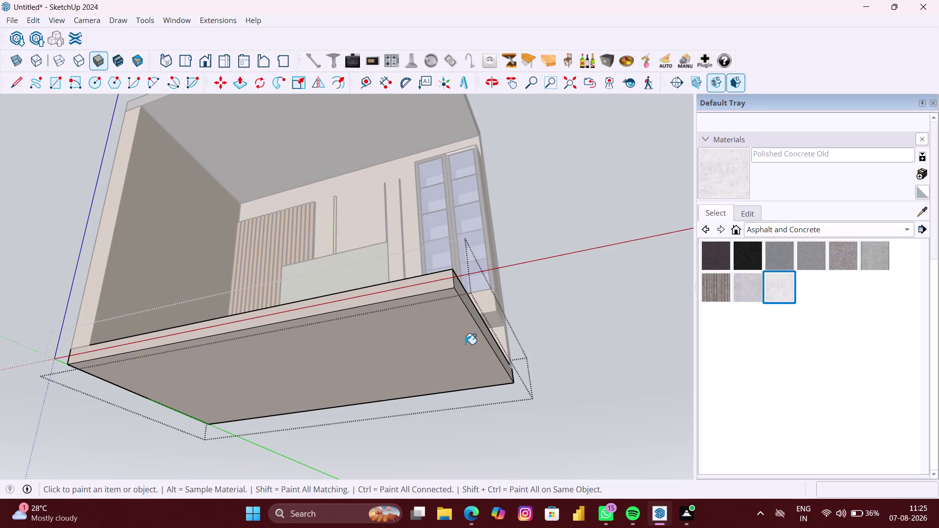
click(458, 347)
middle_drag(466, 348, 450, 403)
scroll(up, 3)
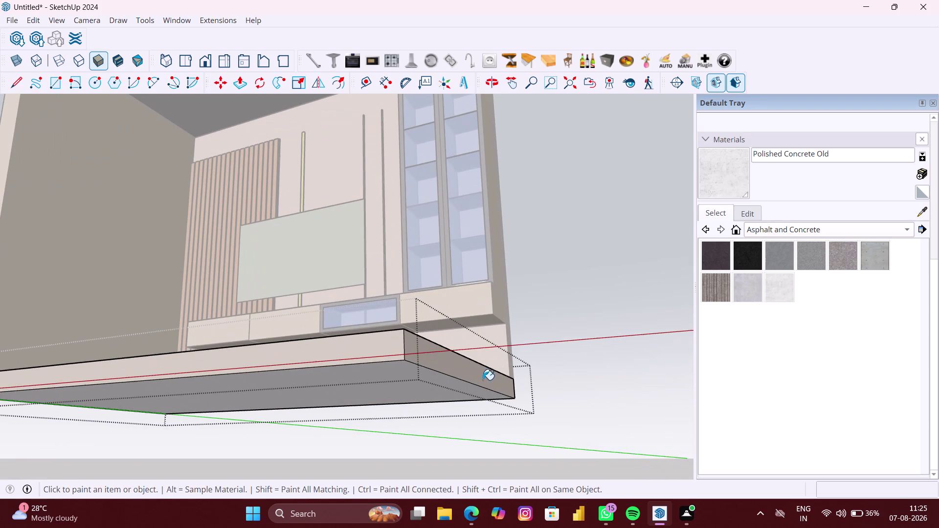
click(481, 374)
click(352, 355)
scroll(down, 3)
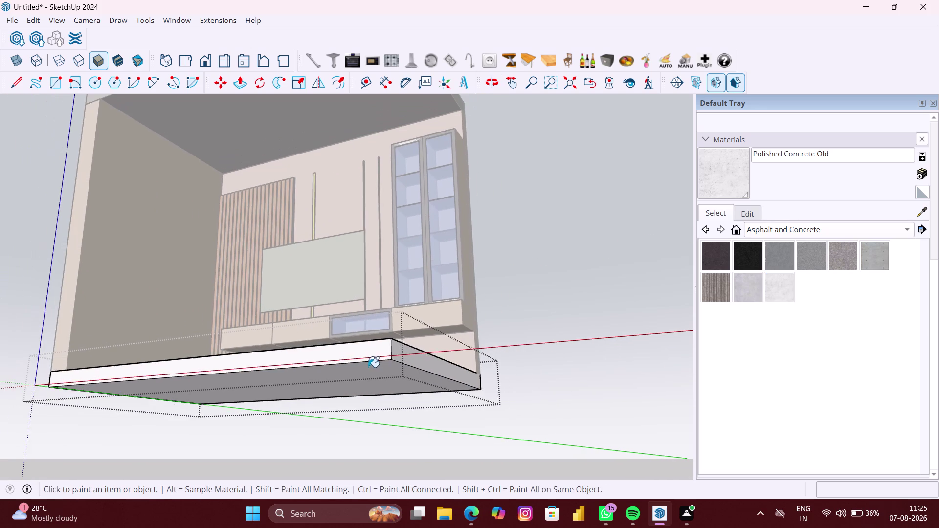
middle_drag(367, 396, 348, 527)
scroll(up, 3)
click(334, 439)
scroll(down, 3)
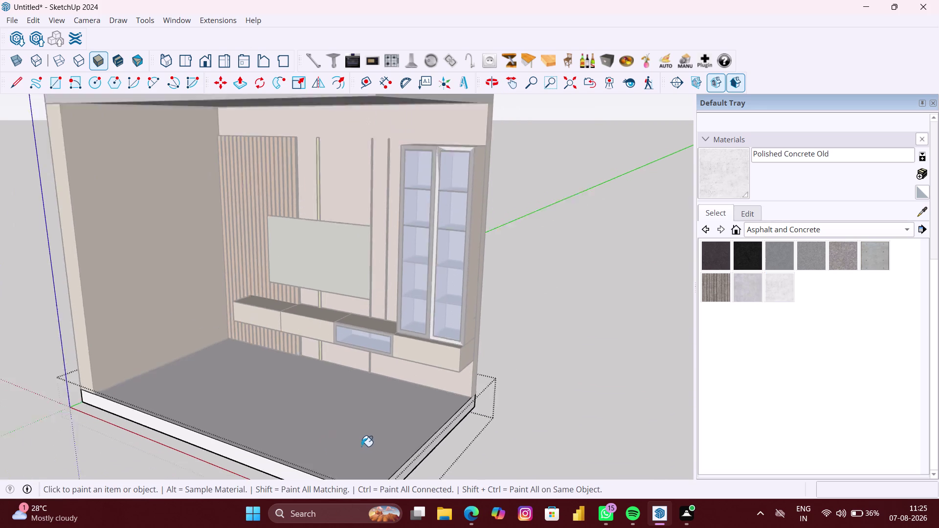
scroll(down, 3)
key(space)
click(482, 449)
Orbit and zoom around the room to a close front view of the TV wall.
middle_drag(489, 443, 551, 406)
scroll(up, 3)
middle_drag(527, 437, 596, 409)
scroll(up, 3)
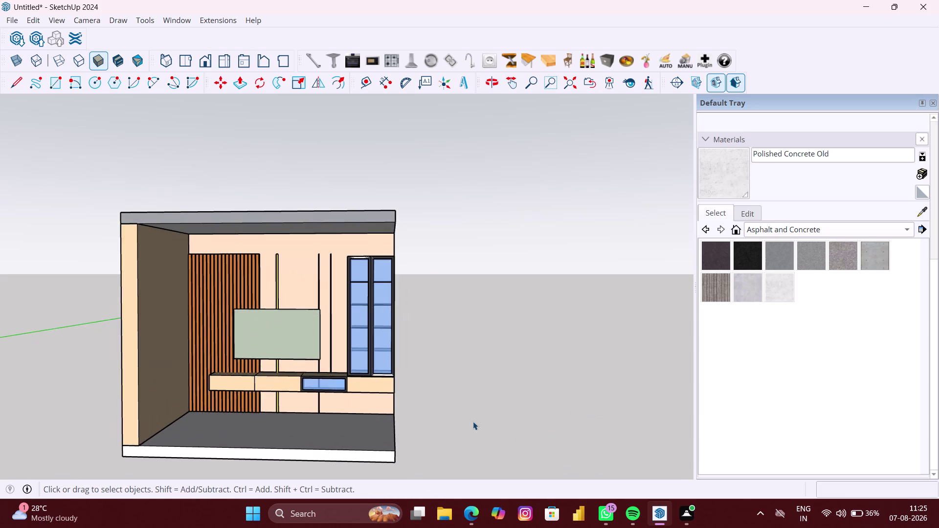
scroll(up, 3)
middle_drag(473, 422, 498, 440)
scroll(up, 3)
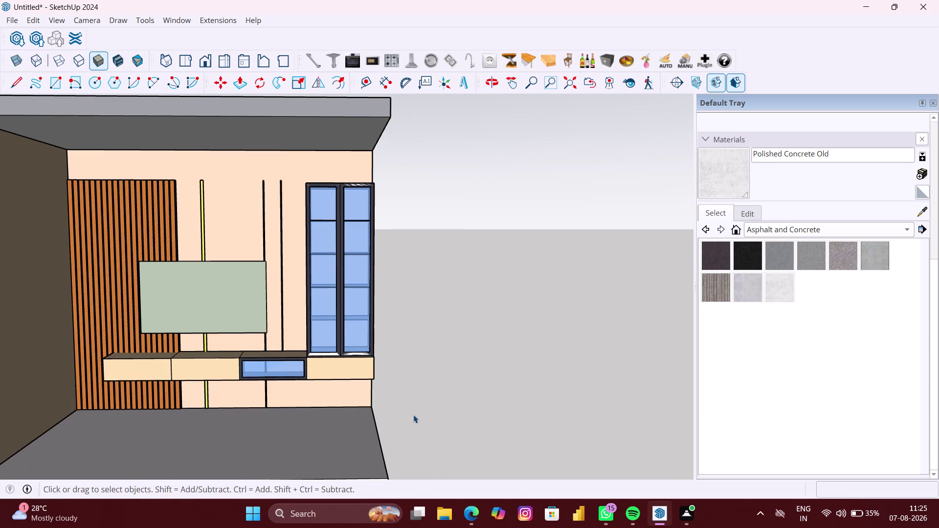
scroll(down, 3)
middle_drag(463, 410, 492, 398)
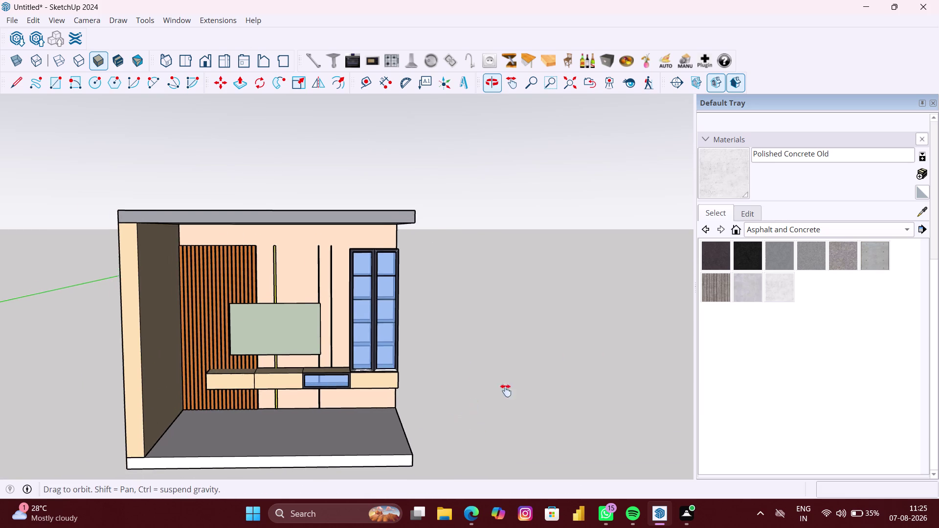
middle_drag(492, 398, 548, 374)
scroll(up, 3)
middle_drag(517, 405, 494, 430)
scroll(up, 3)
scroll(up, 3)
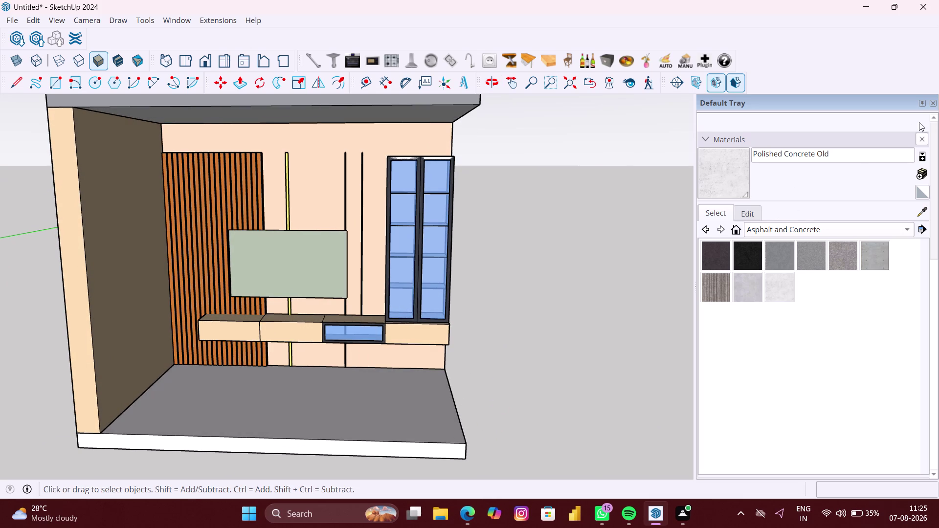
Close the materials panel and shift the room lower in the view.
click(931, 105)
scroll(down, 3)
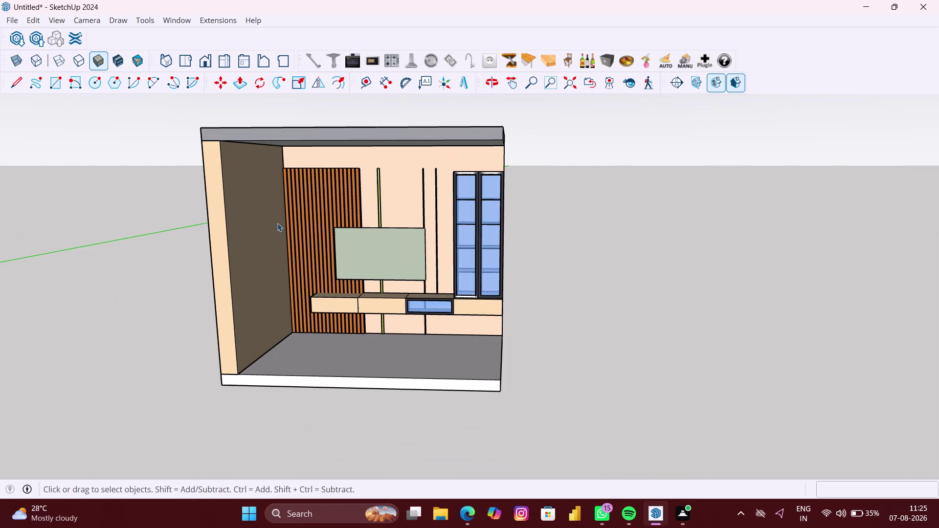
middle_drag(285, 217, 283, 255)
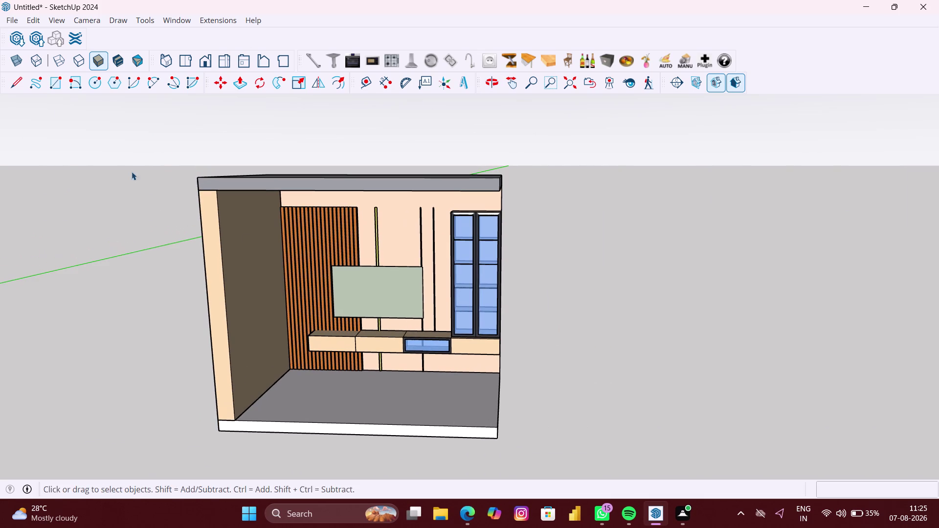
Open the 2D Graphic export dialog from the File menu.
click(11, 19)
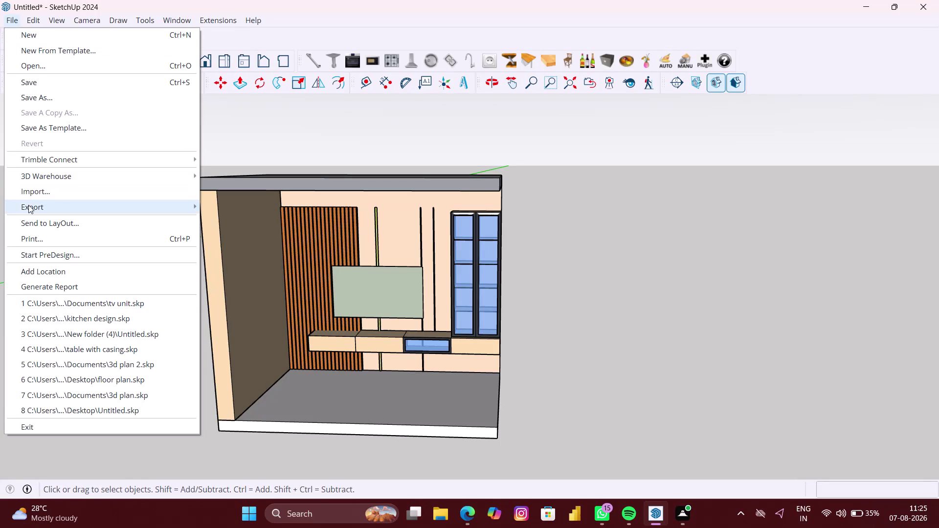
click(28, 208)
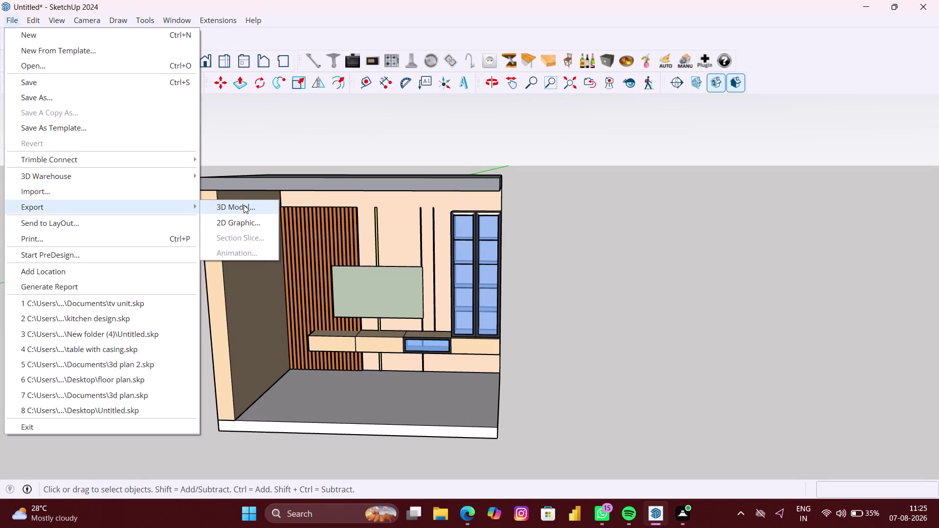
click(247, 220)
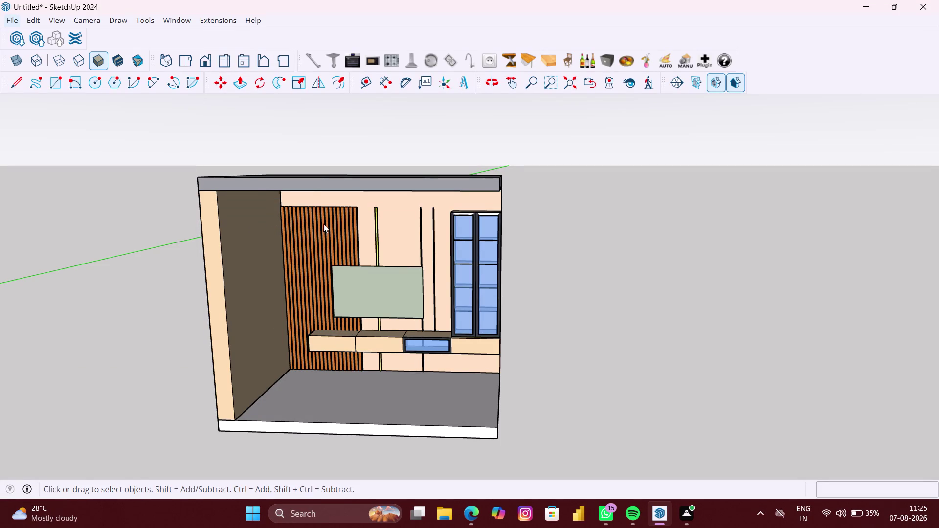
scroll(up, 3)
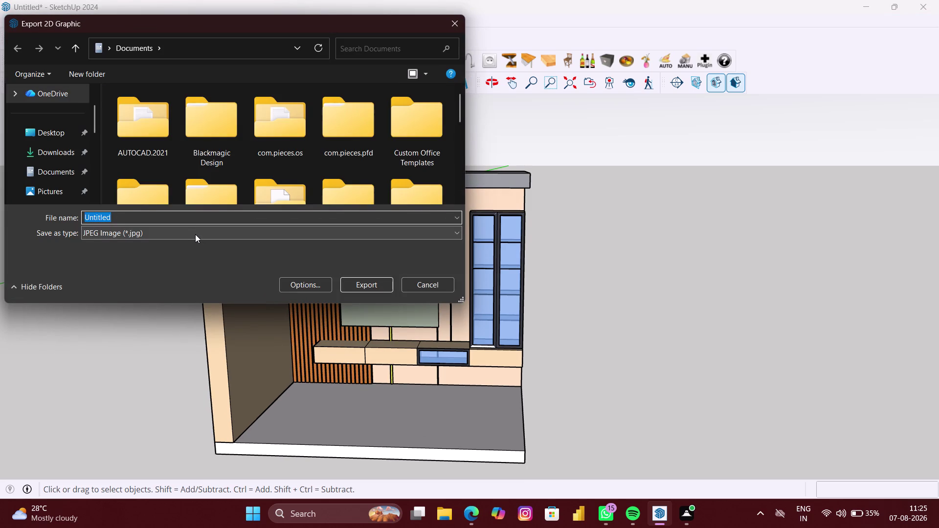
Name the JPEG image 'LIVING TV UNIT' and export it.
double_click(206, 220)
key(BackSpace)
text(LI)
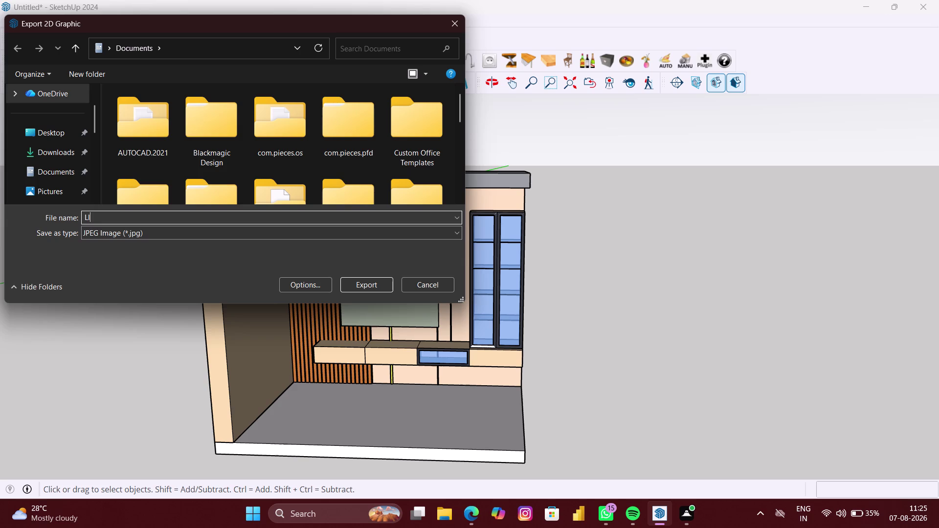
text(VING)
key(space)
text(TV UN)
text(I)
key(t)
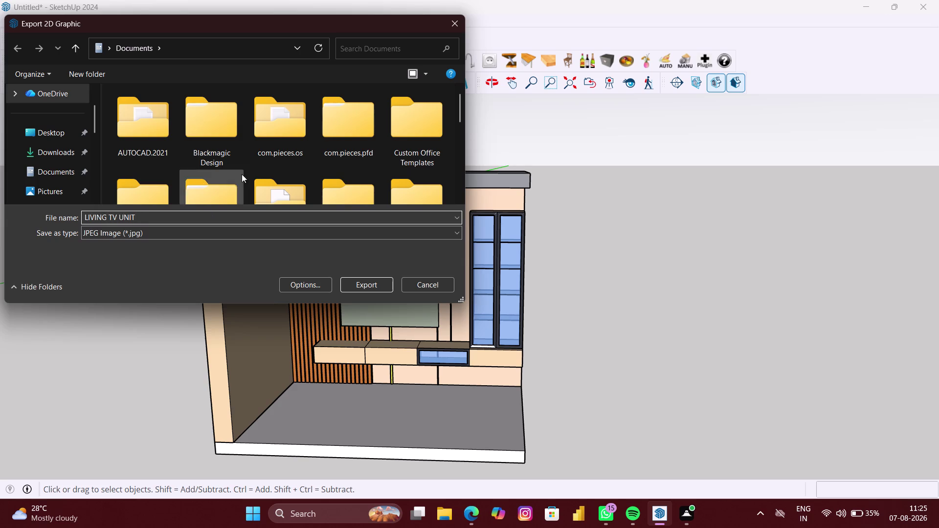
click(363, 284)
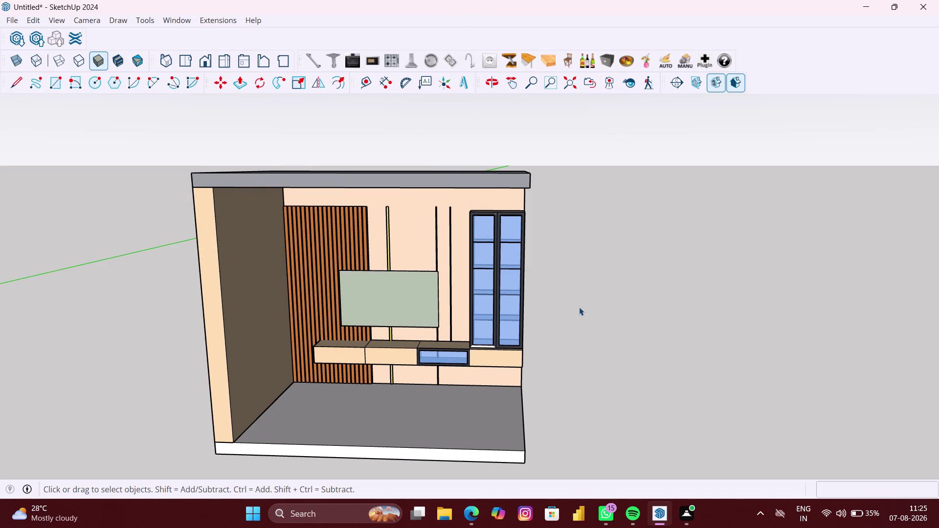
Zoom and orbit to a closer, face-on view of the room.
scroll(up, 3)
scroll(down, 3)
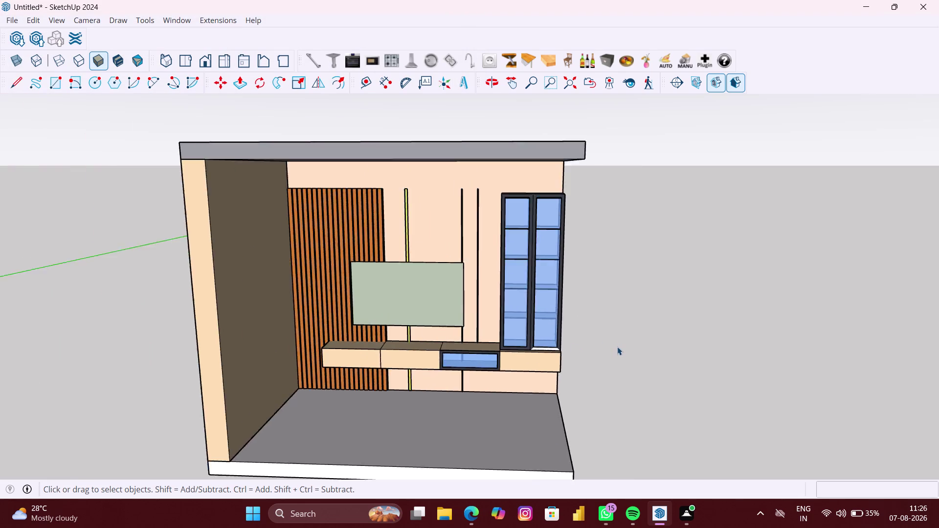
scroll(down, 3)
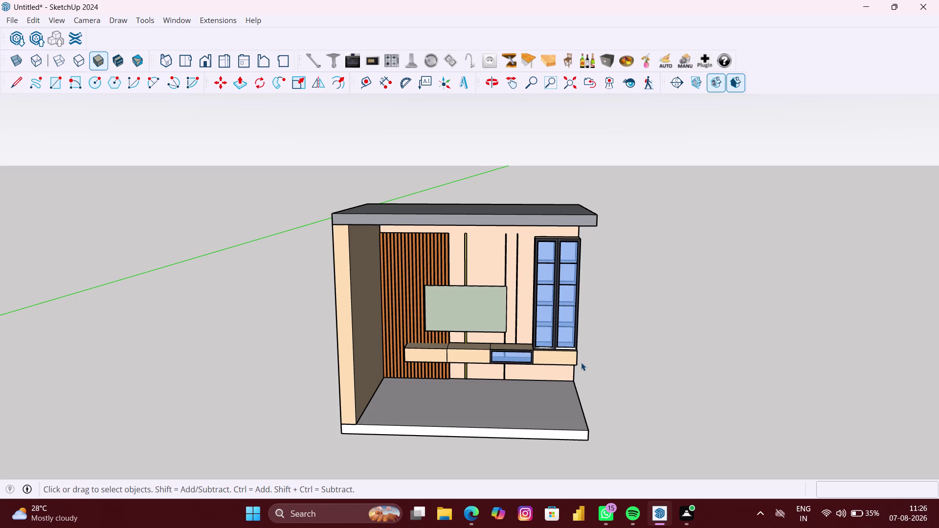
scroll(up, 3)
middle_drag(585, 364, 582, 344)
scroll(up, 3)
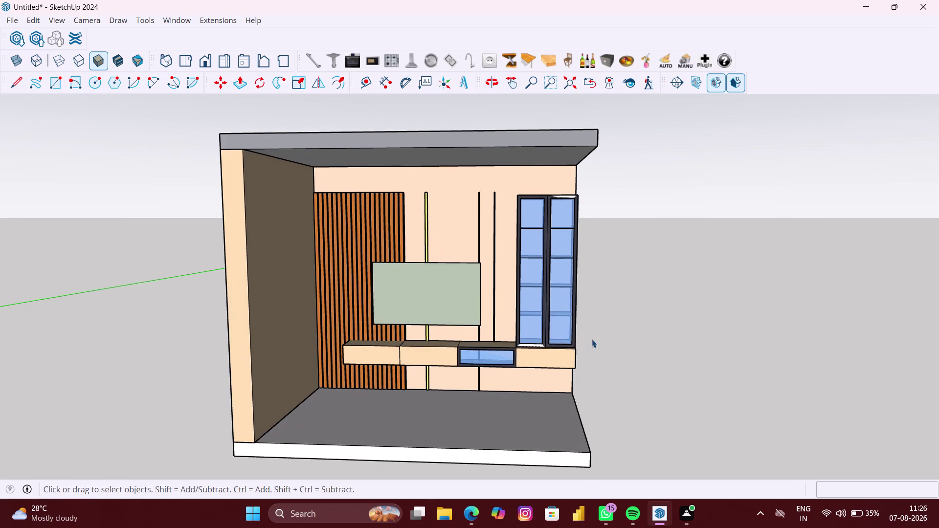
scroll(up, 3)
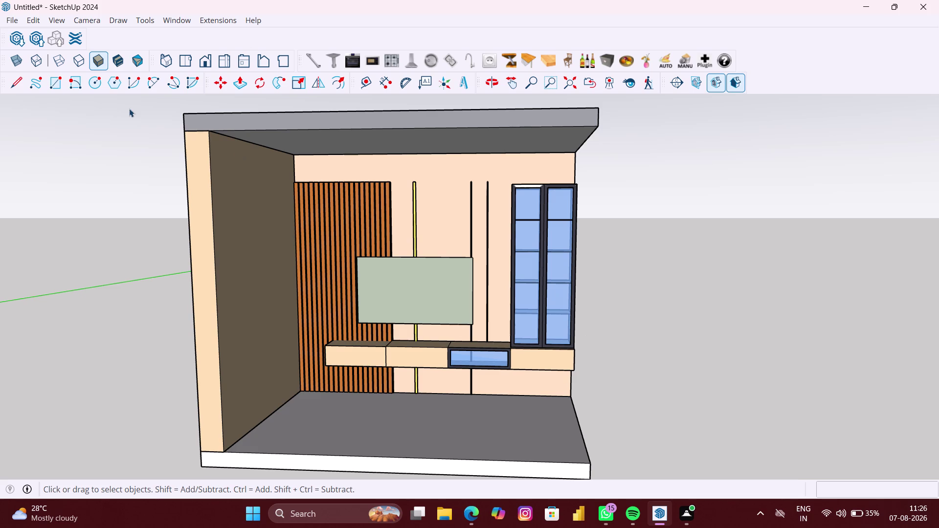
click(7, 16)
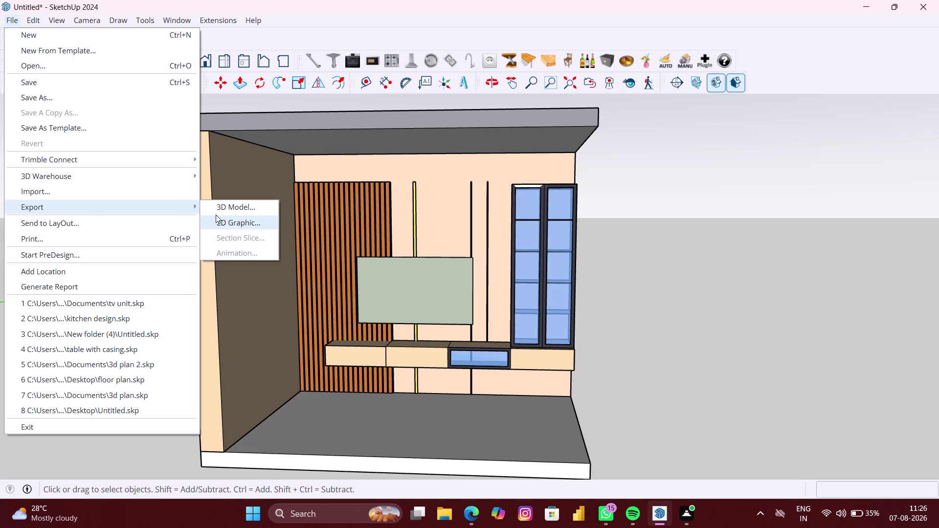
Start a 2D Graphic export with PDF File as the format.
click(219, 217)
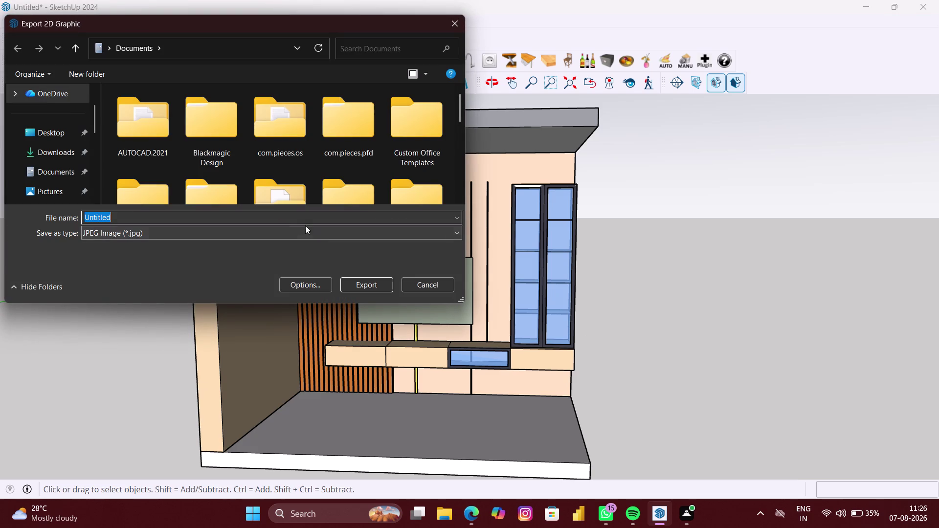
click(244, 233)
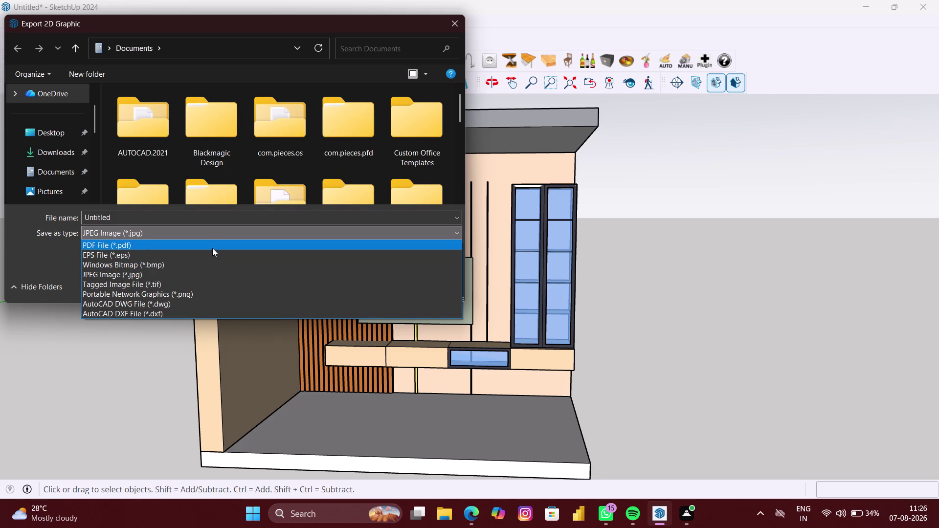
click(213, 248)
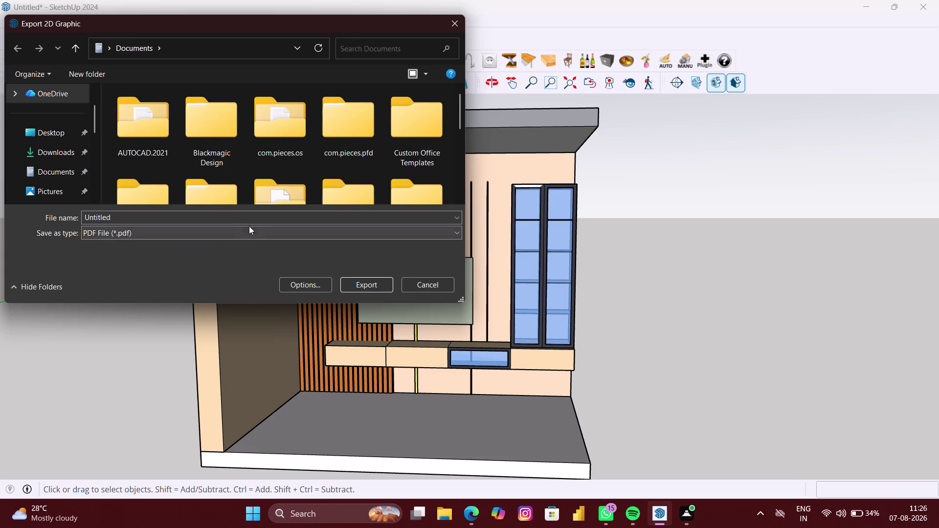
Name the PDF 'LIVING TV UNIT' and export it.
double_click(250, 222)
key(BackSpace)
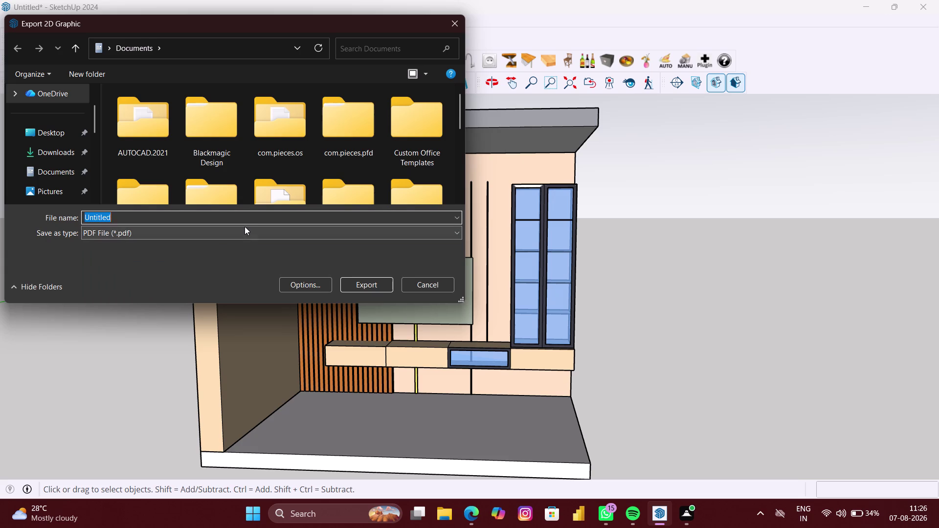
text(LIVI)
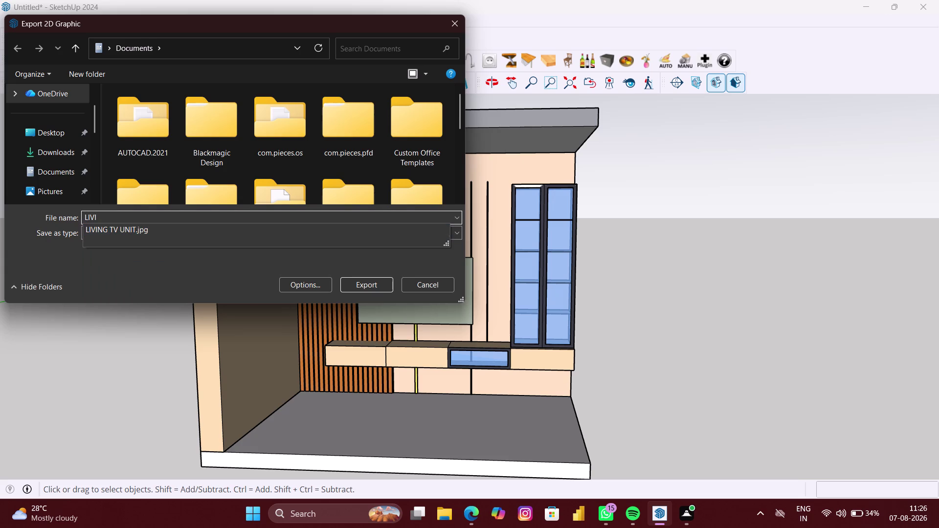
key(n)
text(G T)
text(V)
key(space)
text(UN)
text(IT)
key(space)
key(1)
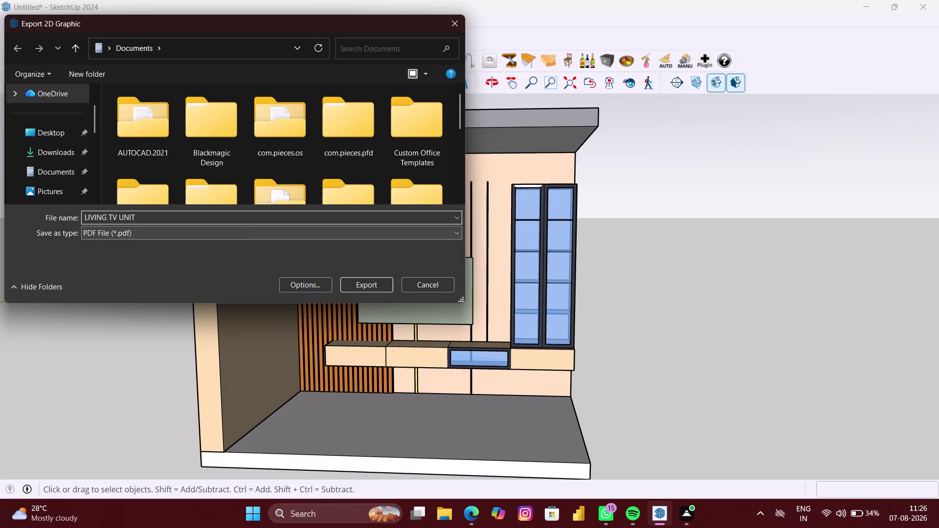
key(Return)
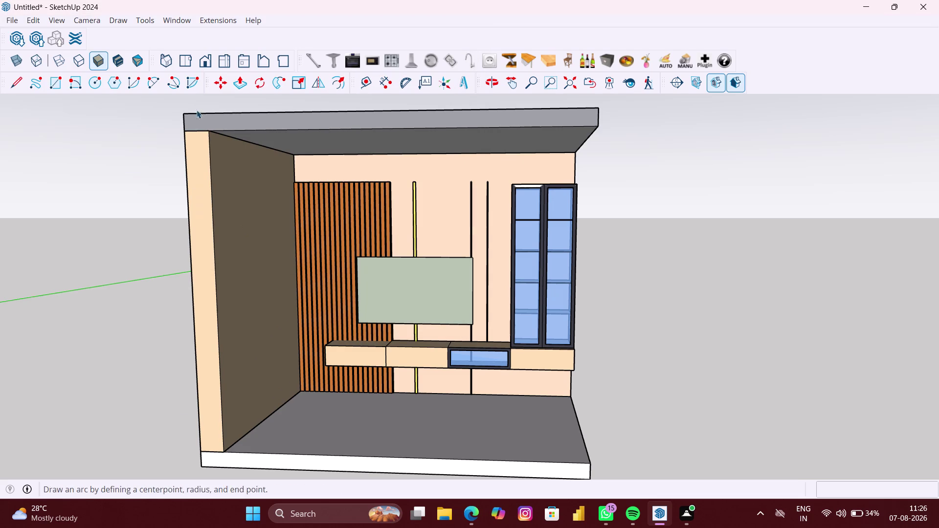
Zoom and orbit to look over the exported room view.
scroll(down, 3)
scroll(down, 3)
scroll(up, 3)
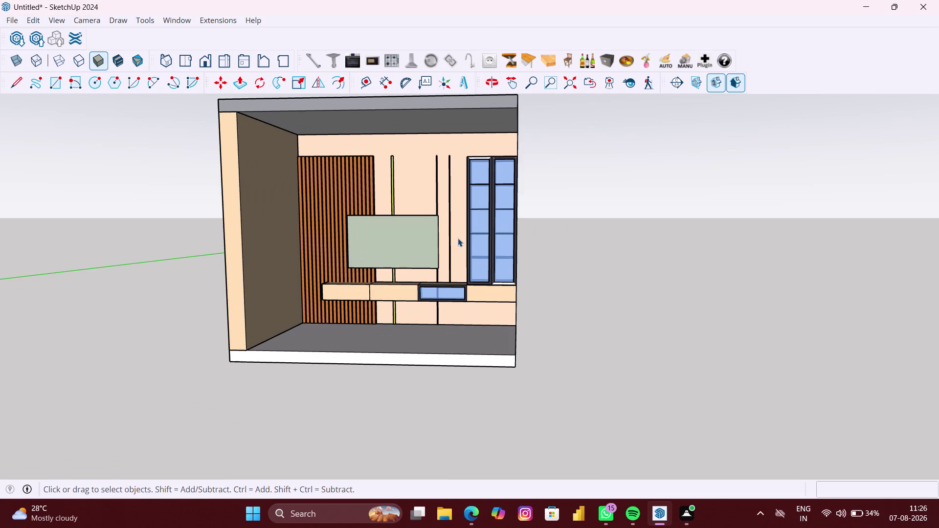
middle_drag(461, 239, 462, 263)
scroll(up, 3)
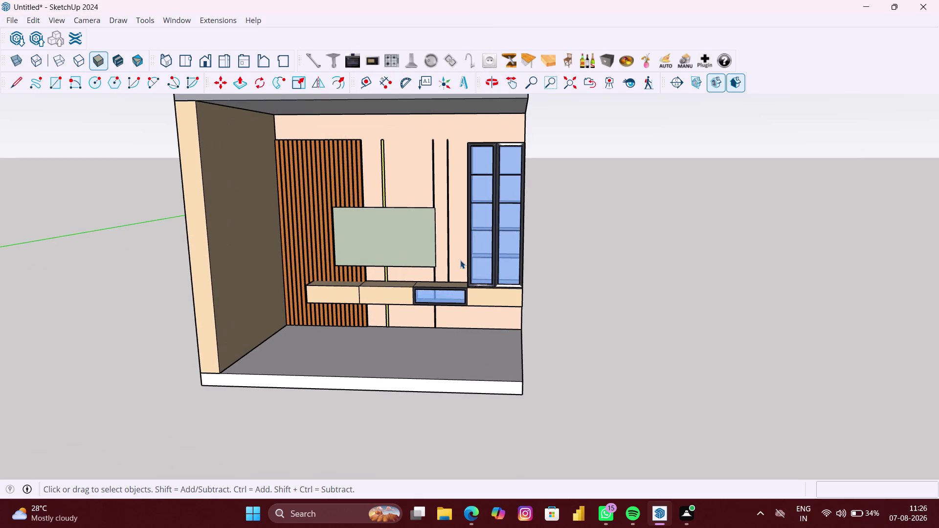